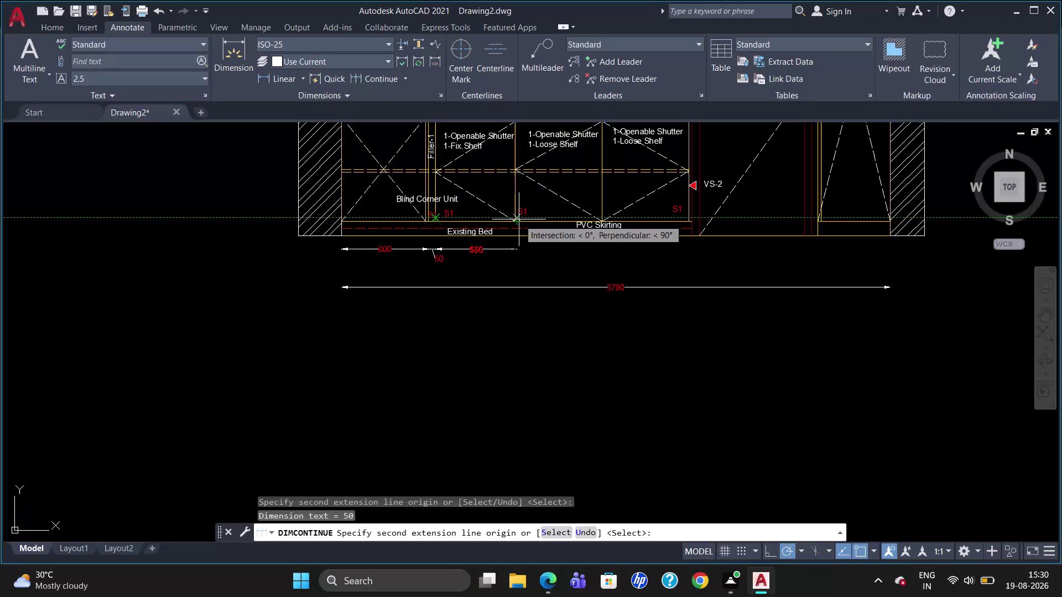
Continue the red dimension chain under the cabinets with 550 and 600 spans.
scroll(up, 3)
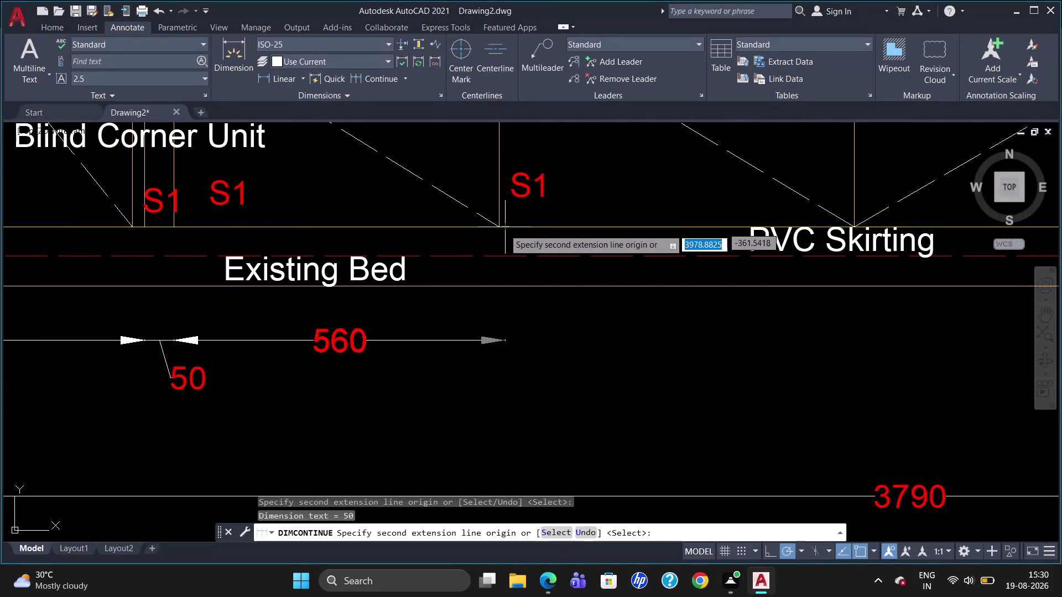
click(498, 230)
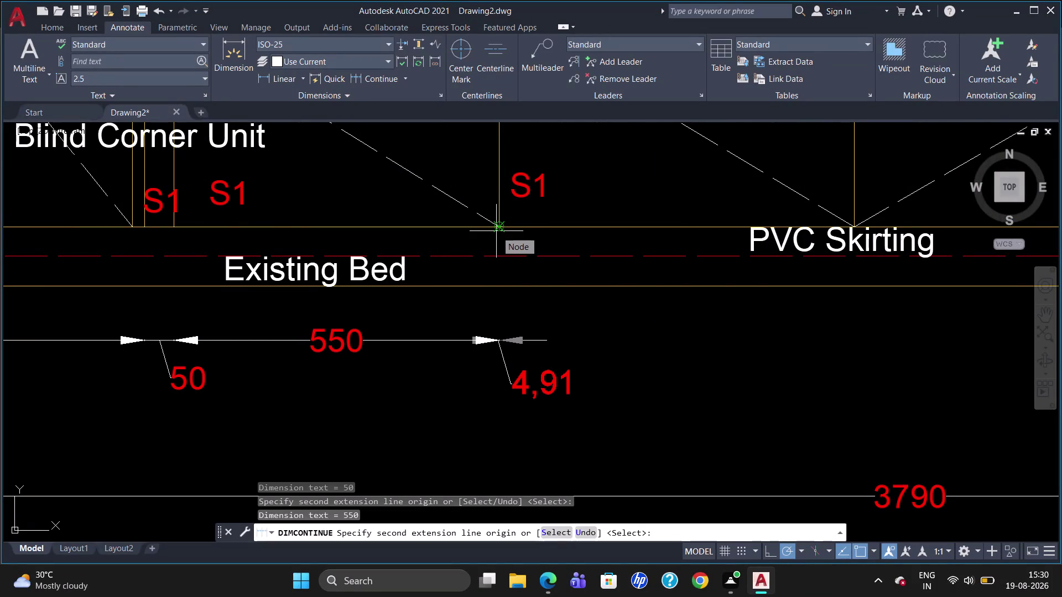
click(858, 227)
Add the 599,87 span at the cabinet's right edge, end the chain, and select that dimension.
scroll(down, 3)
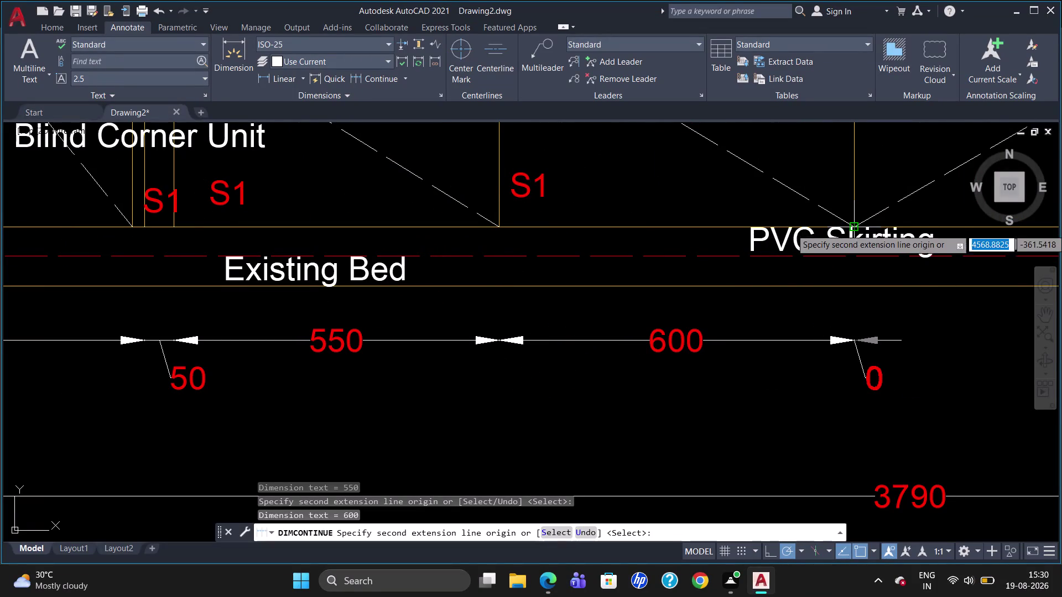
scroll(down, 3)
scroll(up, 3)
scroll(down, 3)
scroll(down, 3)
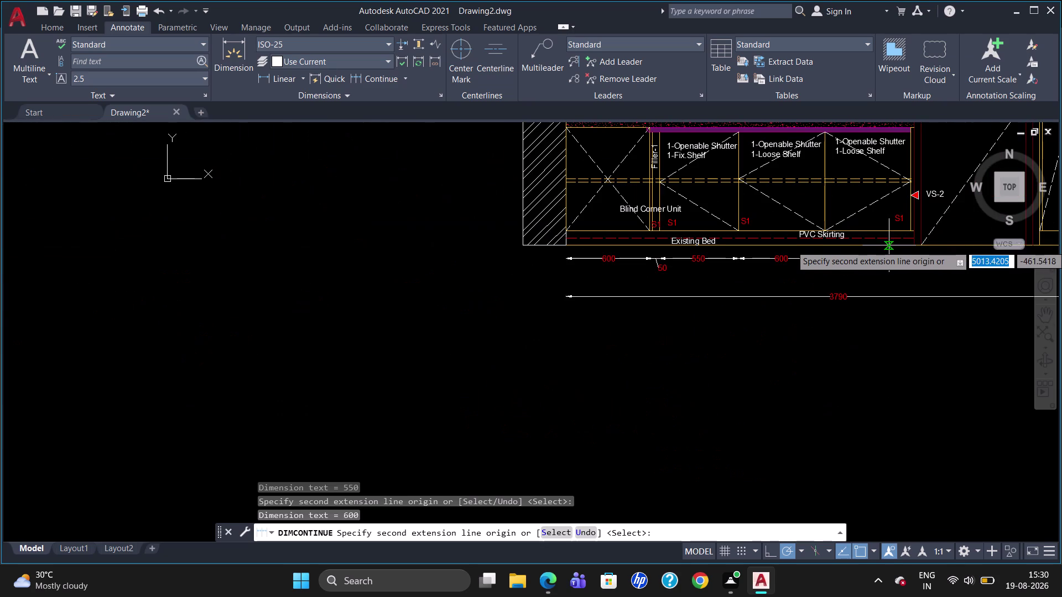
scroll(up, 3)
scroll(up, 3)
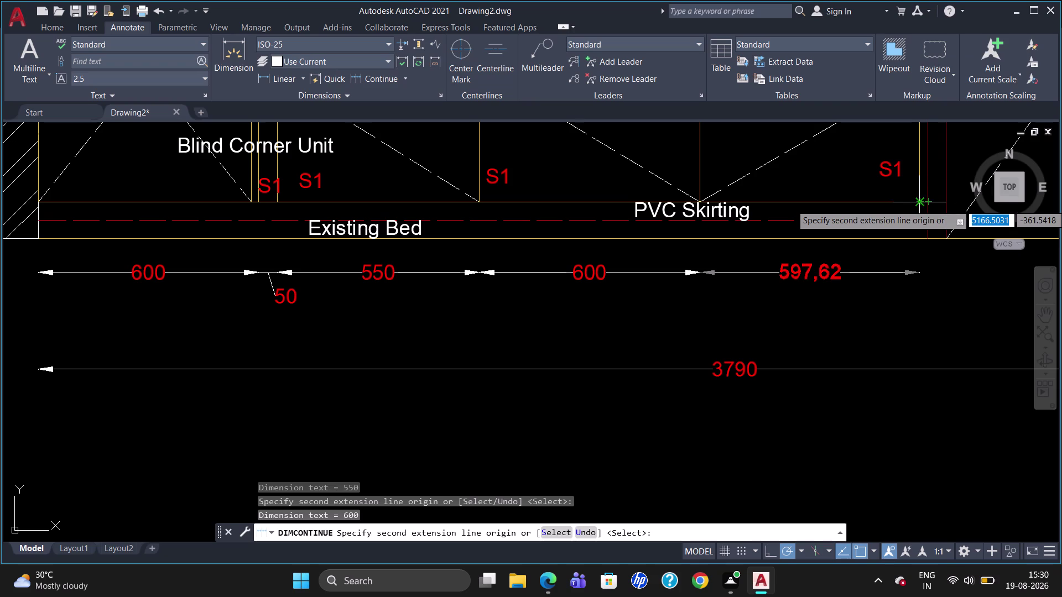
scroll(up, 3)
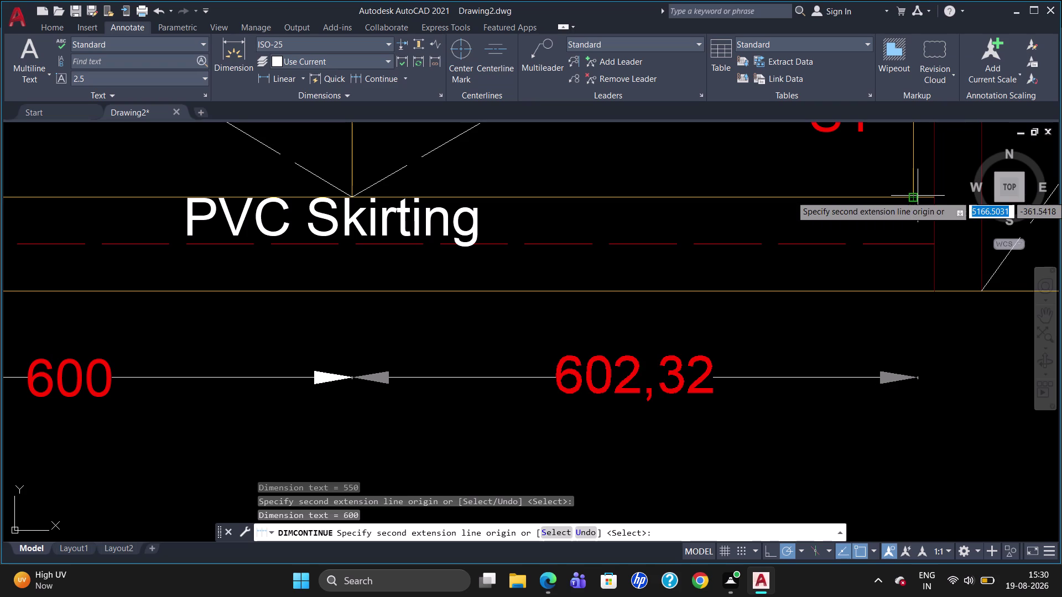
scroll(up, 3)
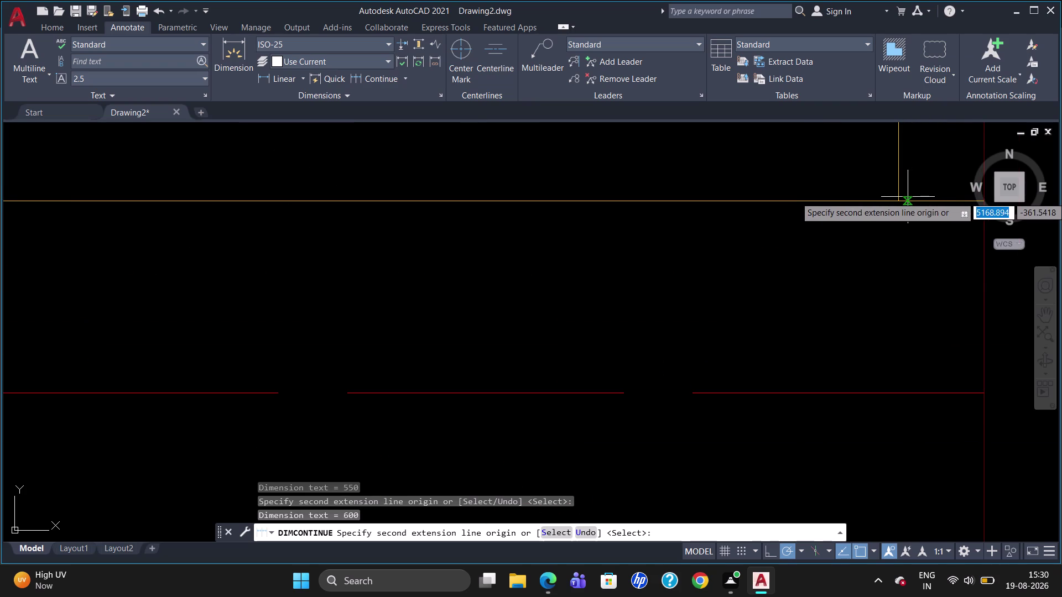
click(907, 196)
scroll(down, 3)
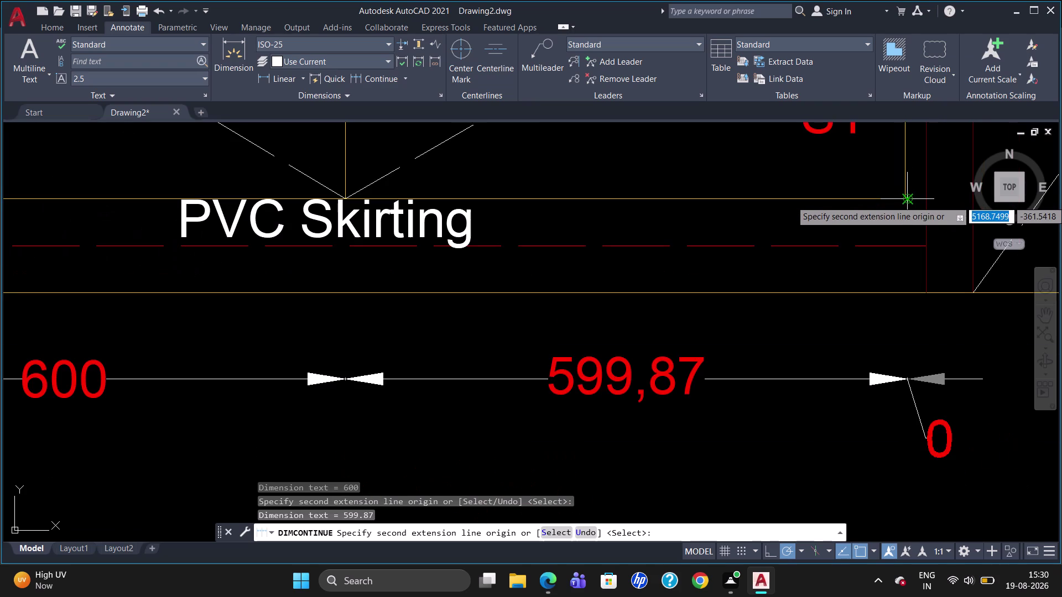
key(Escape)
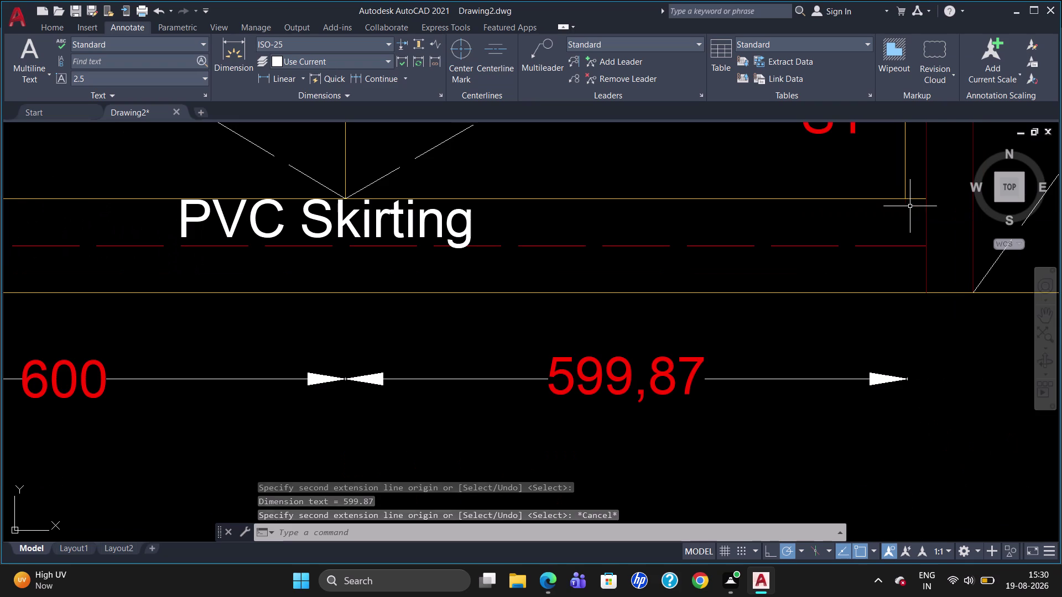
click(628, 380)
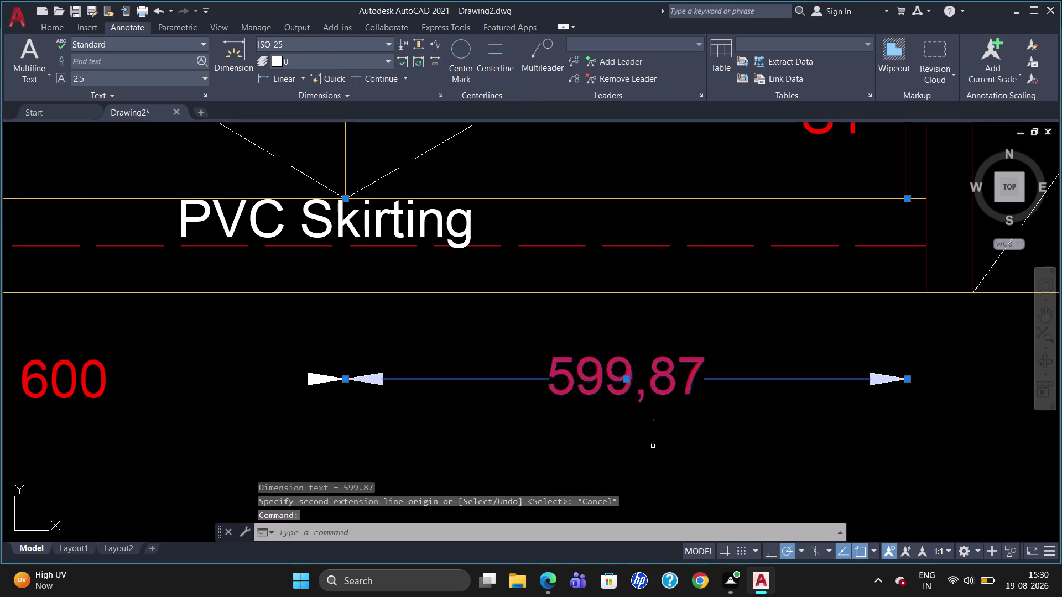
Delete the inaccurate 599,87 dimension and start continuing from an existing dimension.
key(Delete)
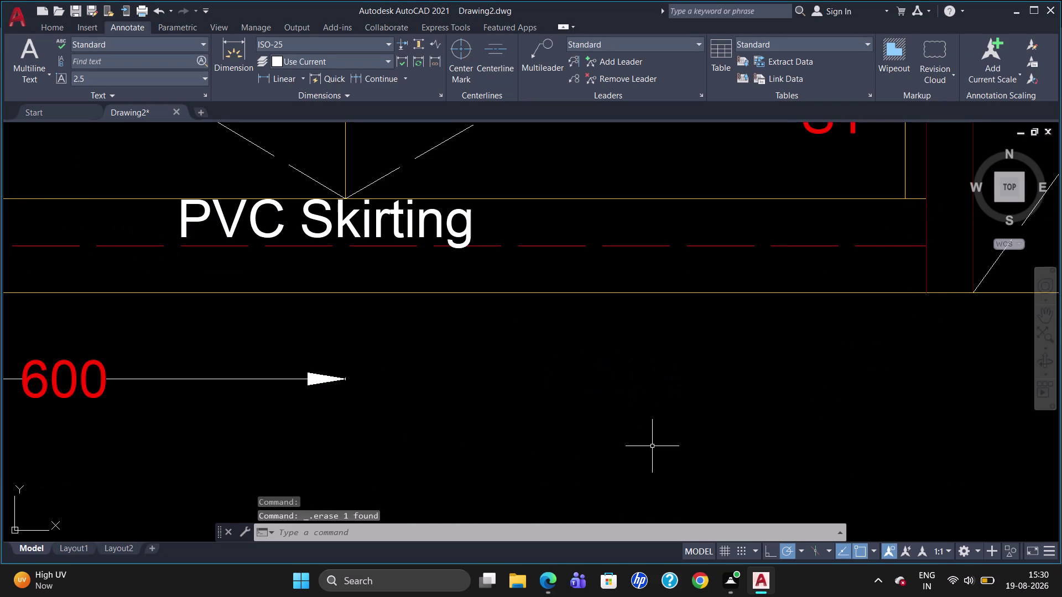
click(385, 82)
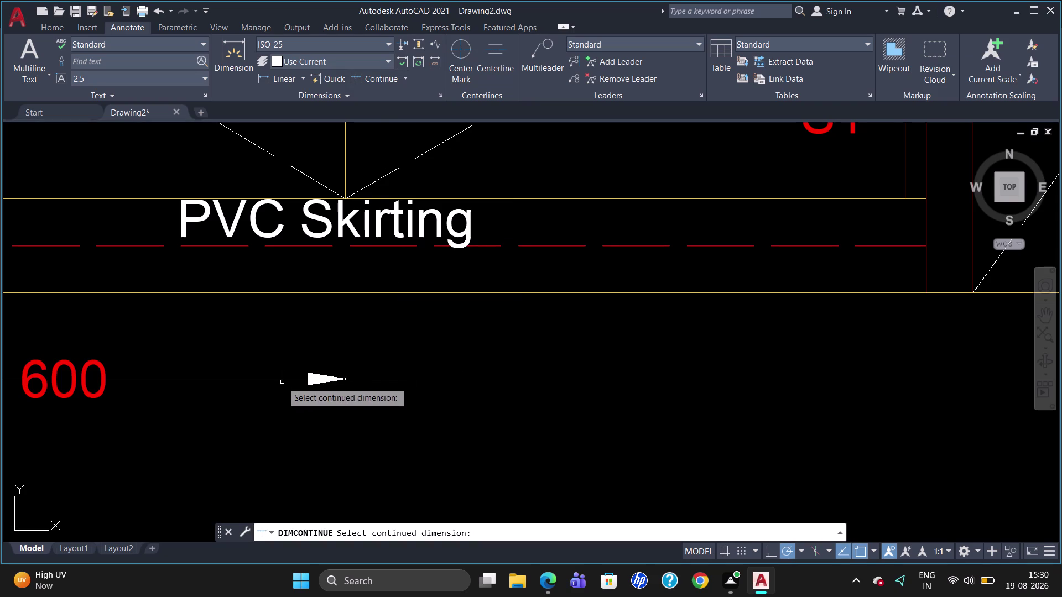
click(330, 372)
Retry picking the 600 dimension to continue from, then cancel the command.
click(329, 379)
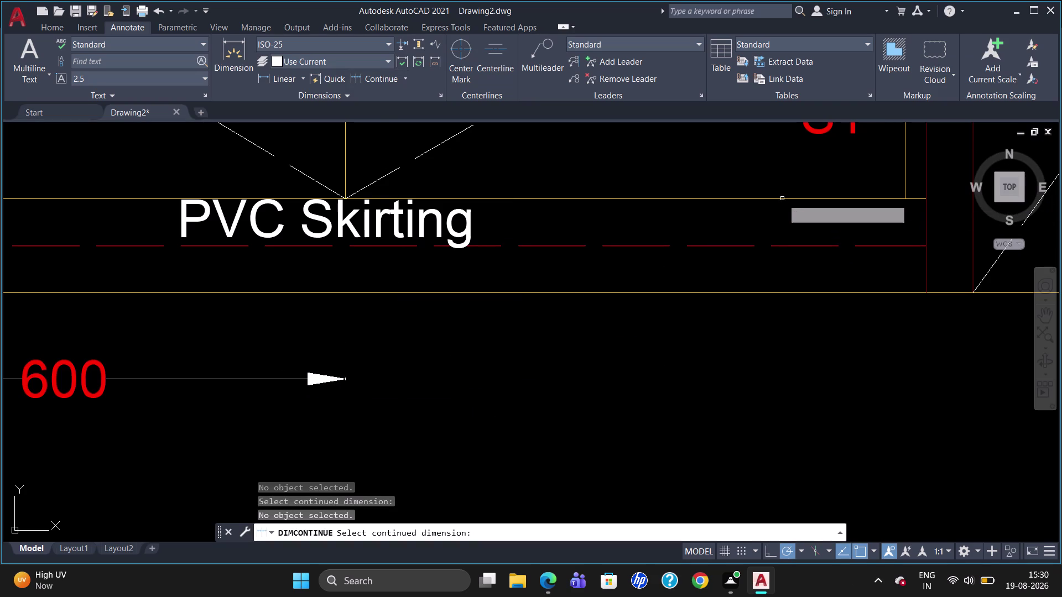
click(318, 377)
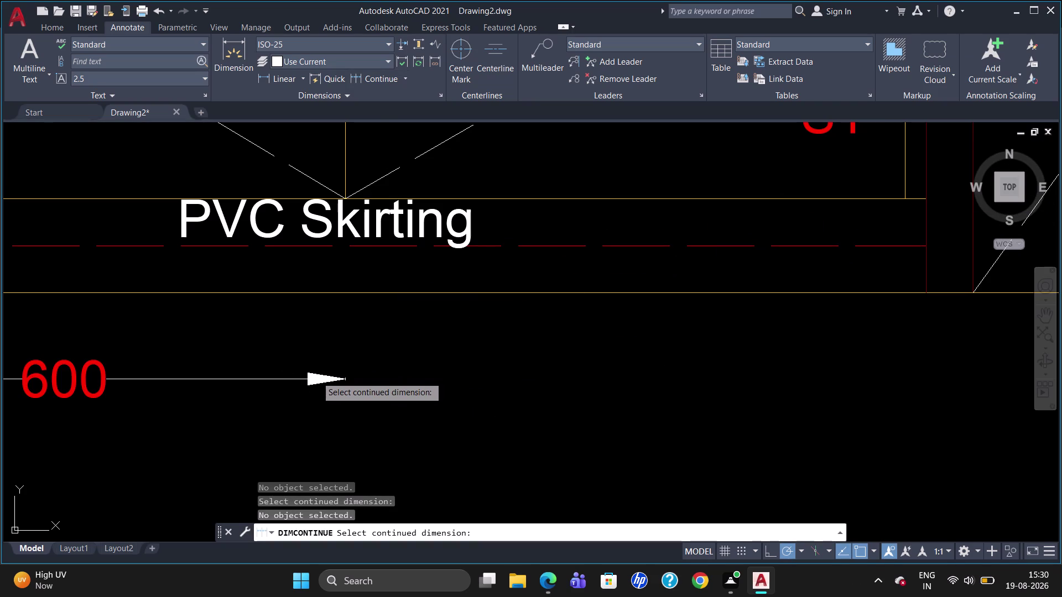
click(313, 381)
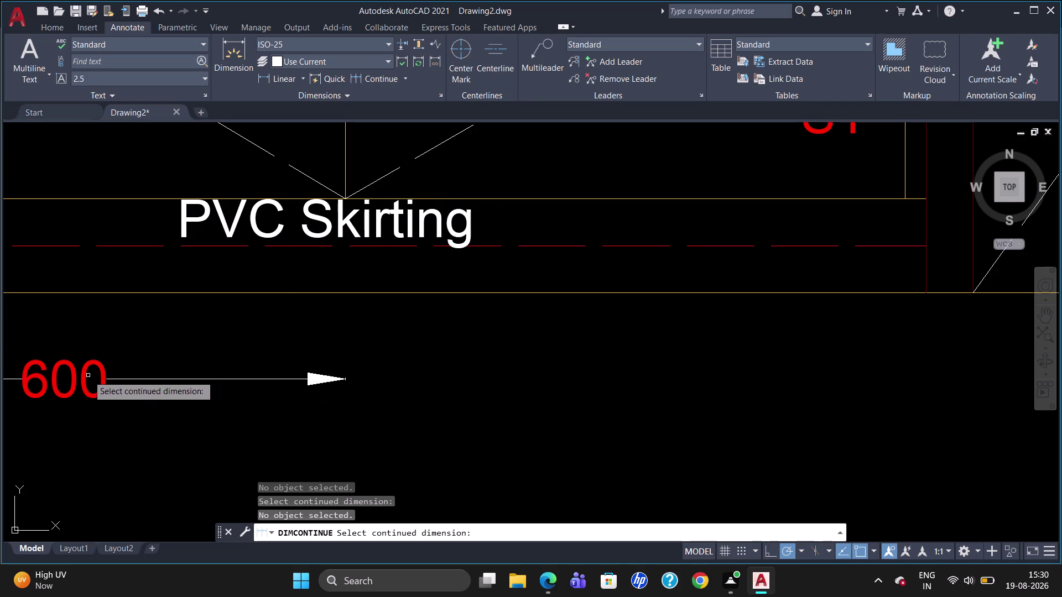
click(85, 378)
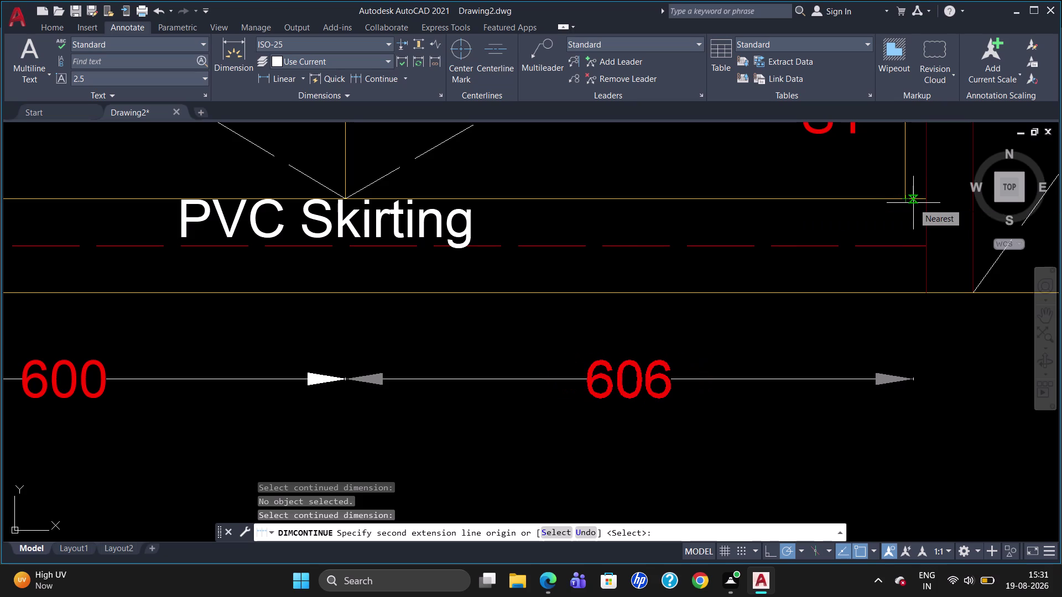
scroll(up, 3)
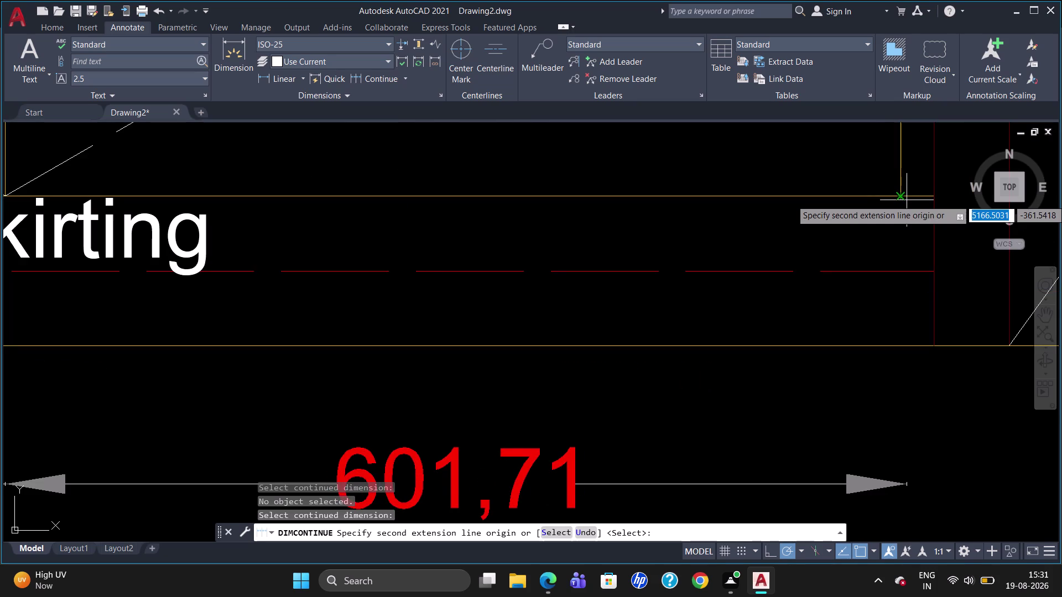
scroll(up, 3)
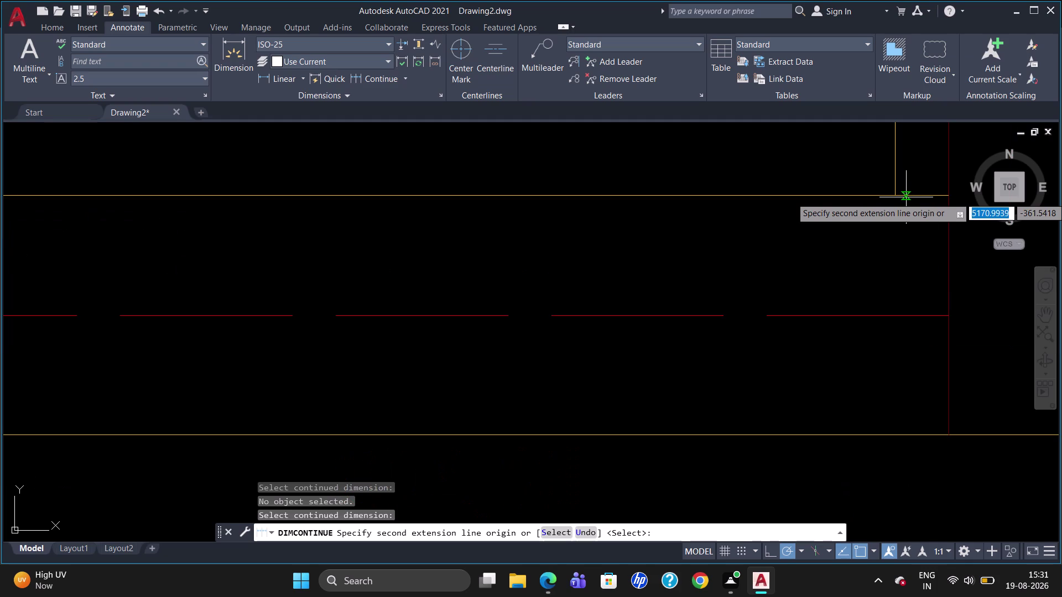
scroll(down, 3)
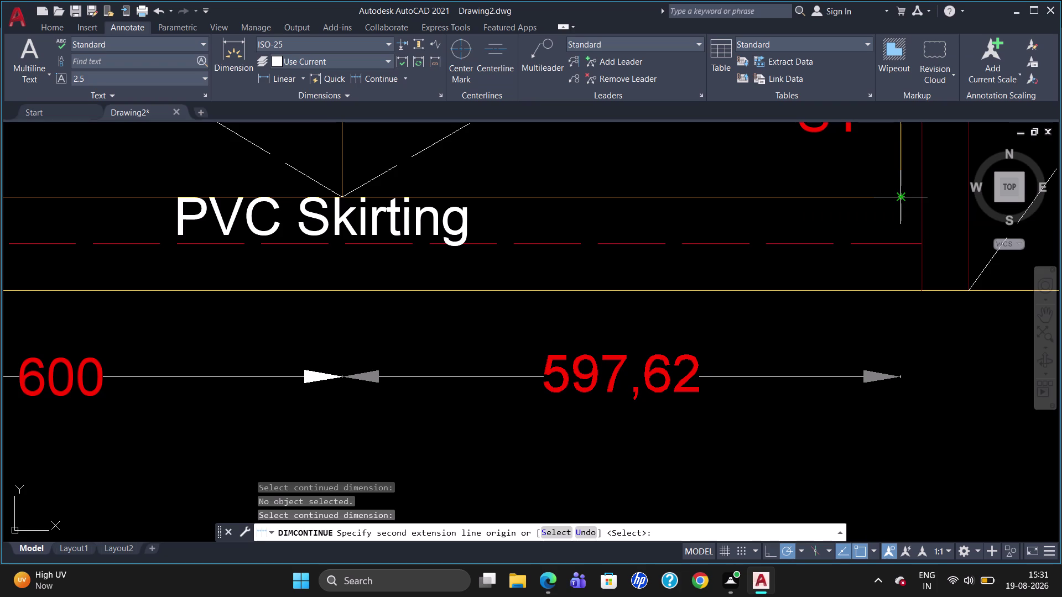
key(Escape)
Draw a short helper line, length 3, at the cabinet's right corner.
key(l)
key(Return)
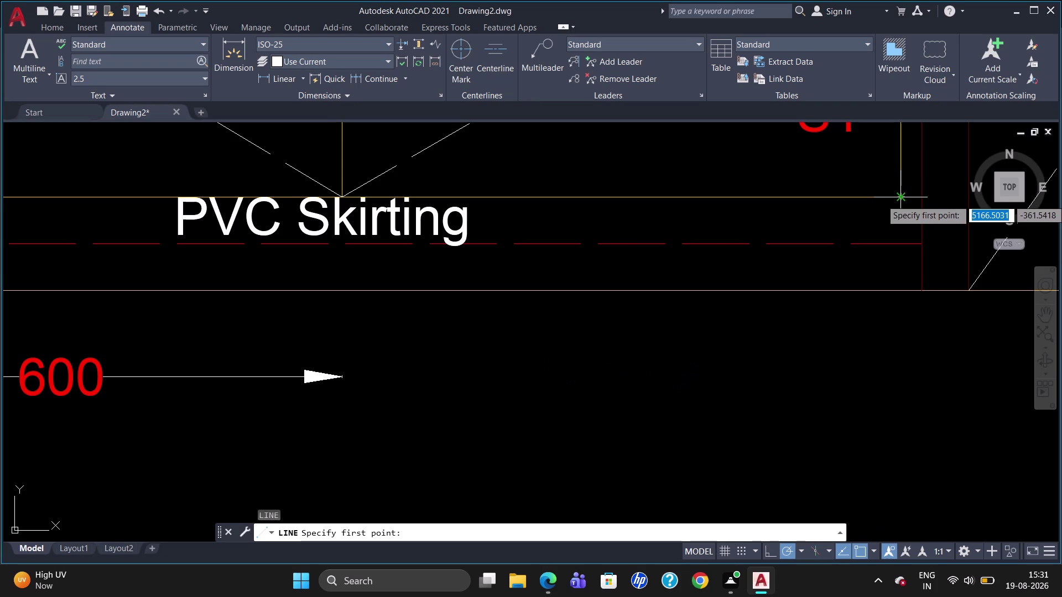
scroll(up, 3)
scroll(up, 3)
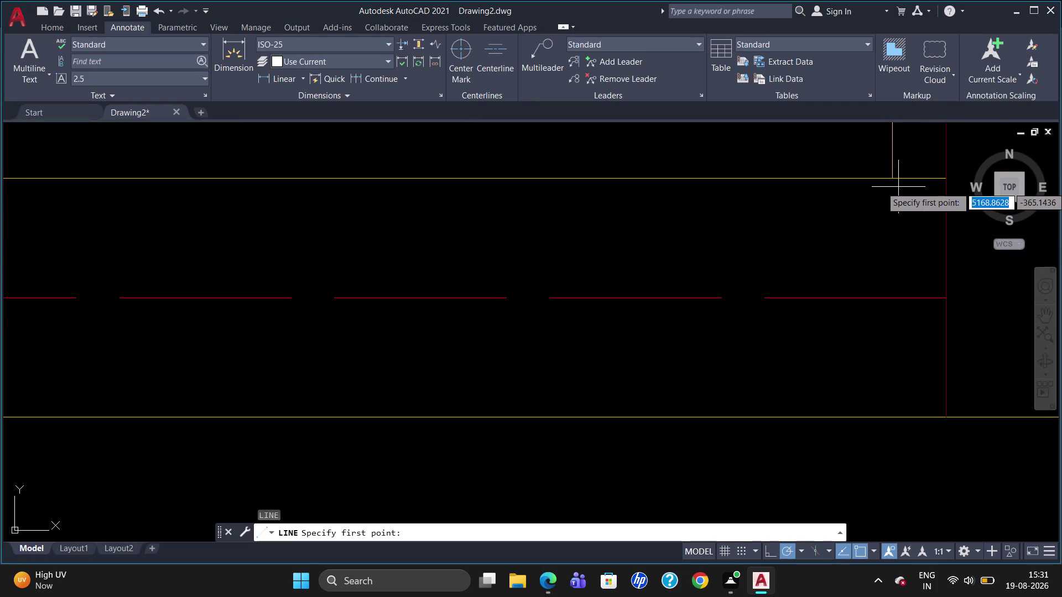
click(895, 182)
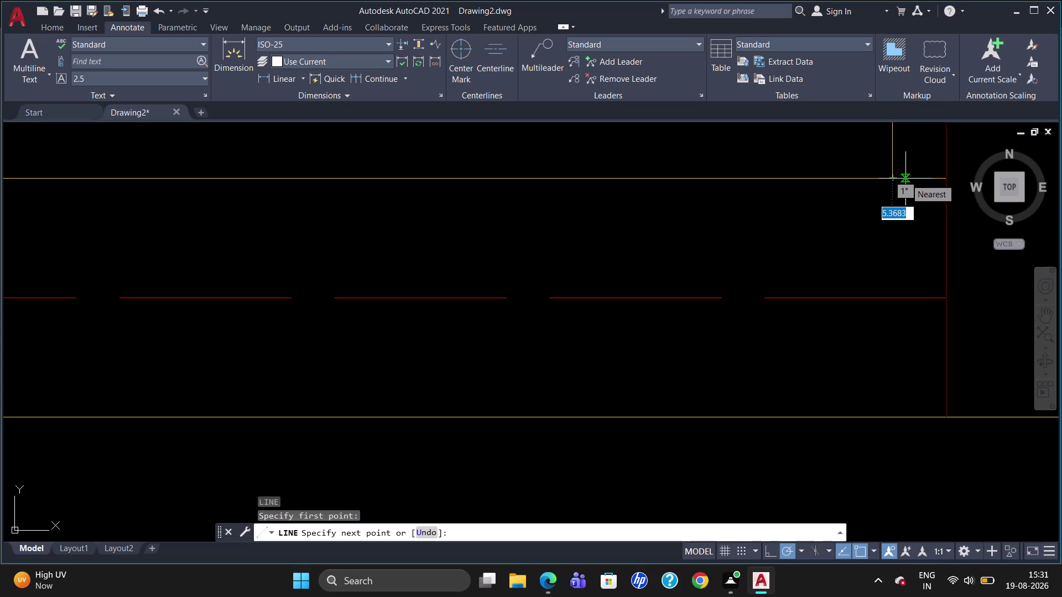
key(3)
key(Return)
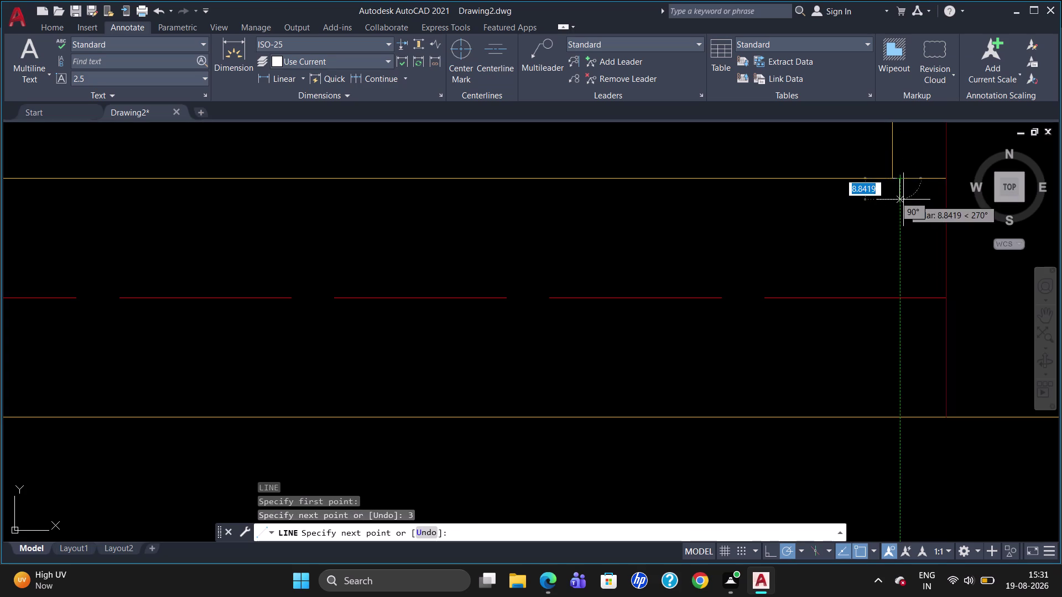
click(903, 200)
key(Escape)
scroll(down, 3)
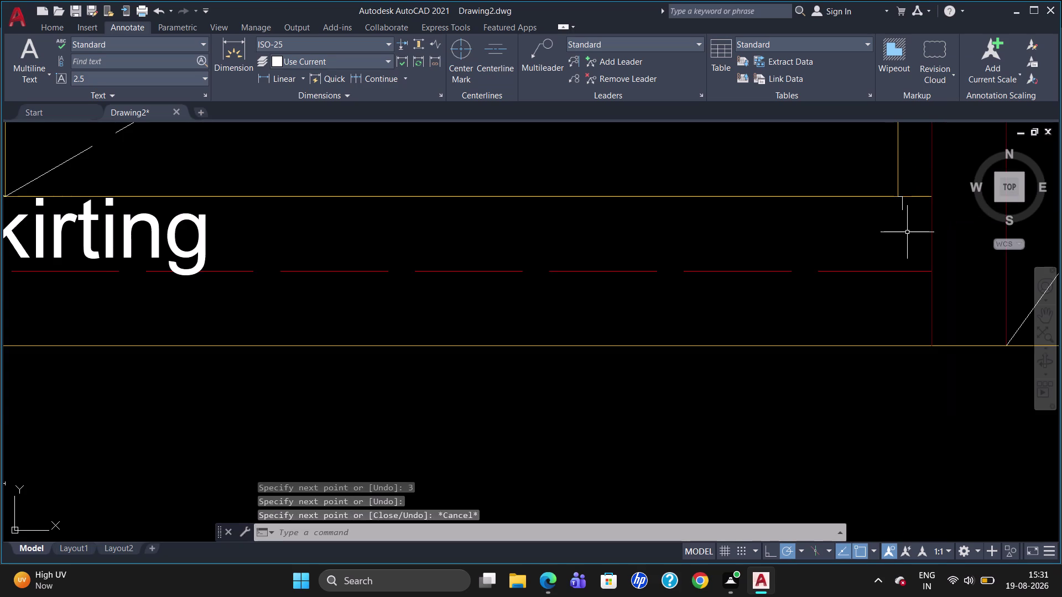
scroll(down, 3)
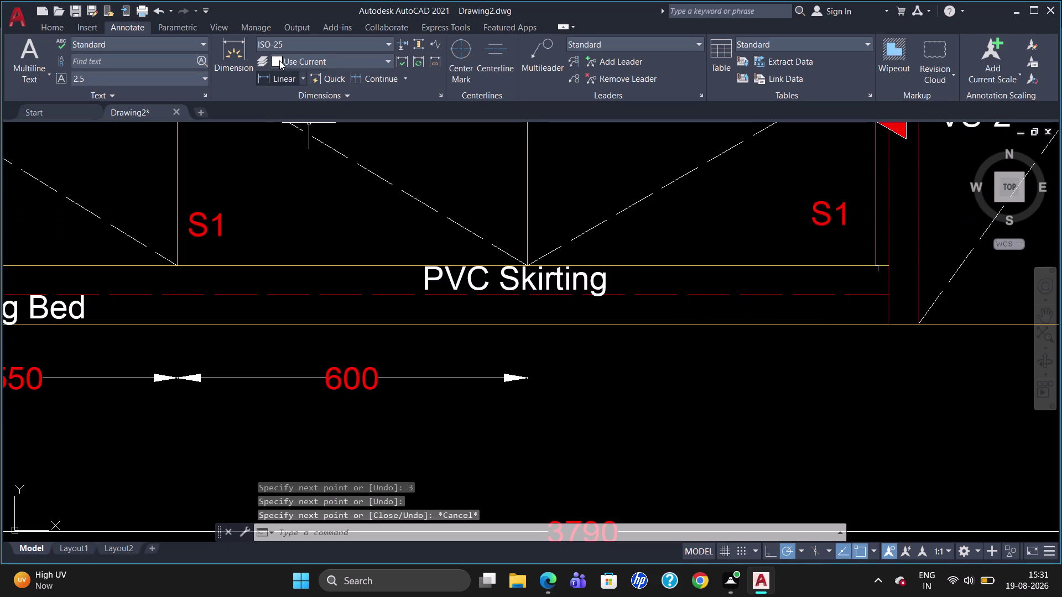
Continue the chain from the 600 dimension with a 600,19 span ending at the helper line.
click(356, 76)
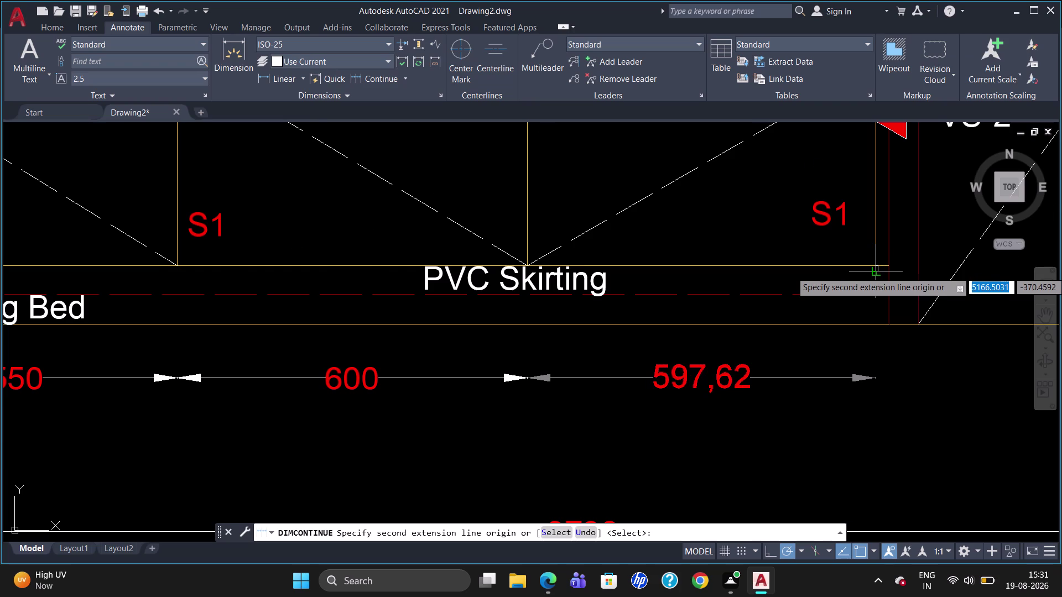
scroll(up, 3)
scroll(up, 3)
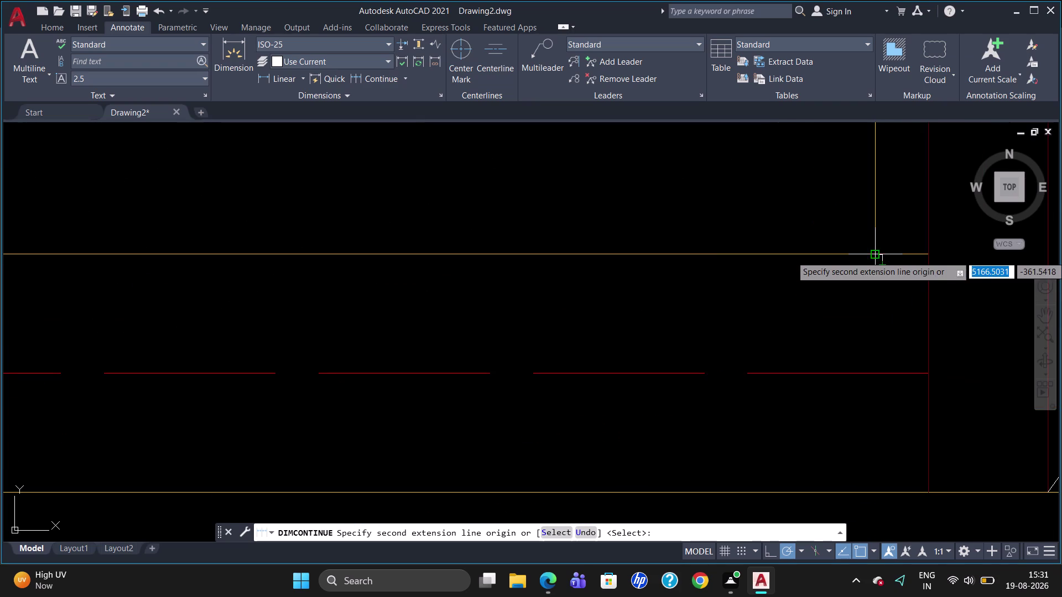
scroll(up, 3)
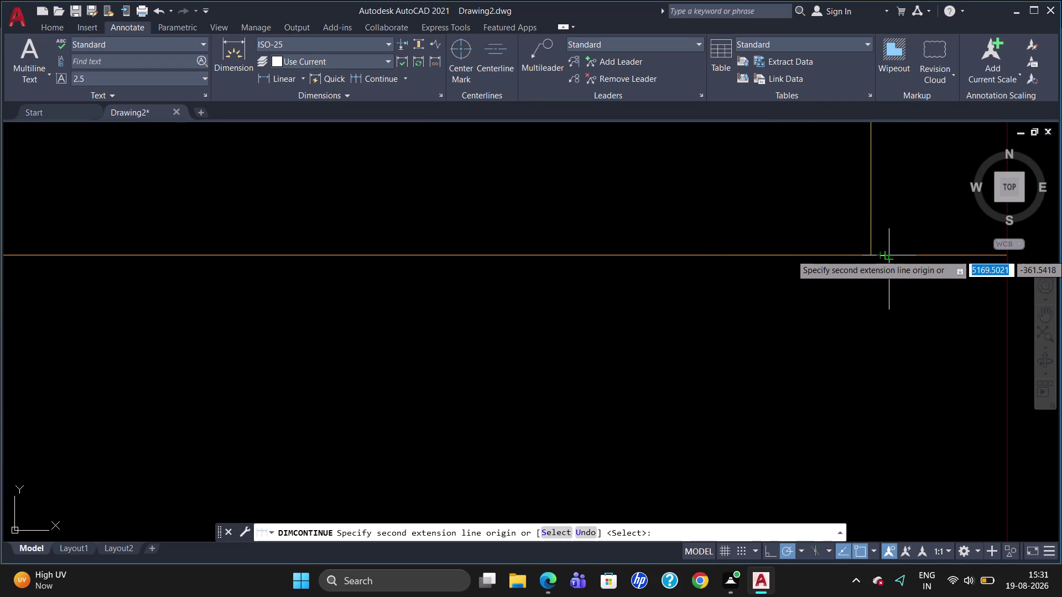
scroll(up, 3)
click(884, 255)
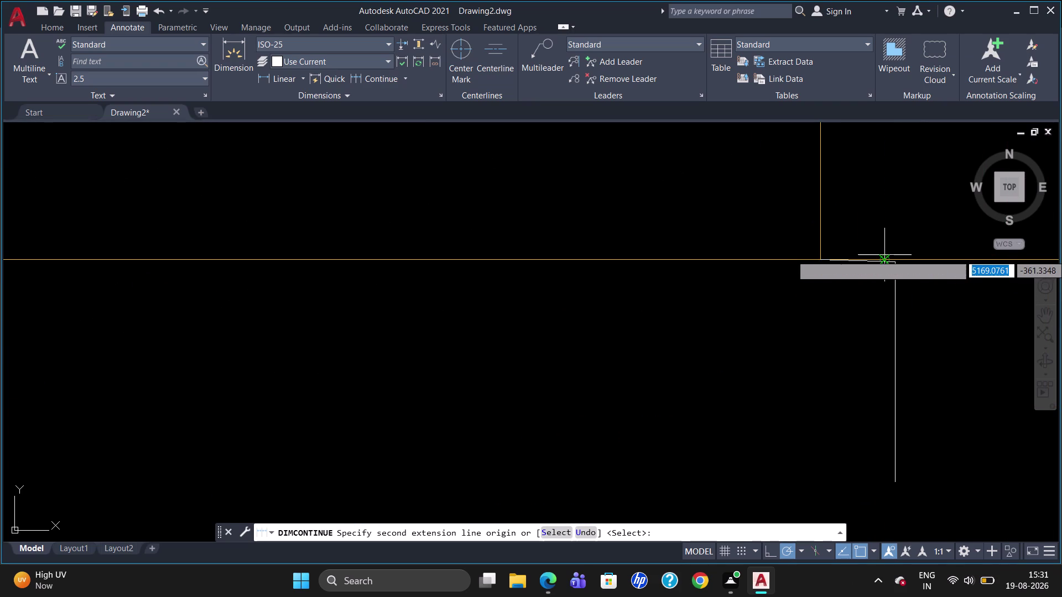
key(Escape)
scroll(down, 3)
scroll(down, 3)
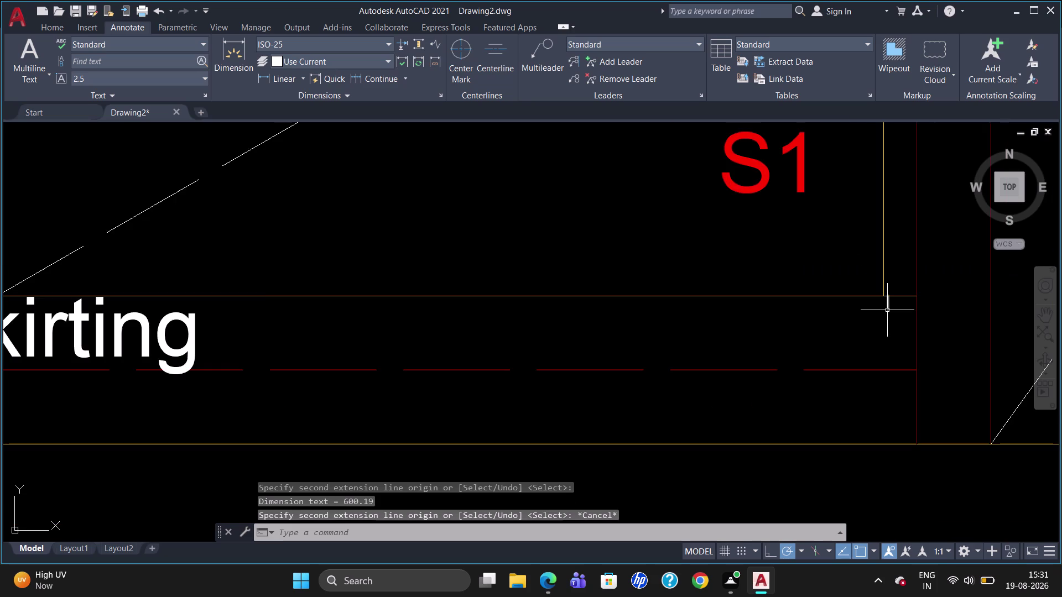
scroll(down, 3)
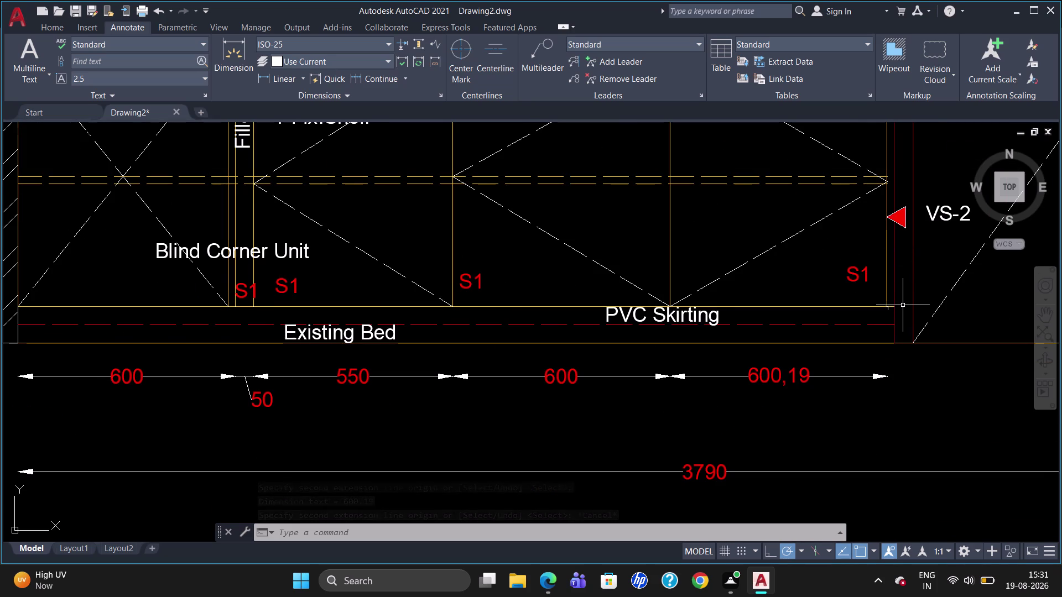
Erase the incorrect 600,19 dimension.
scroll(up, 3)
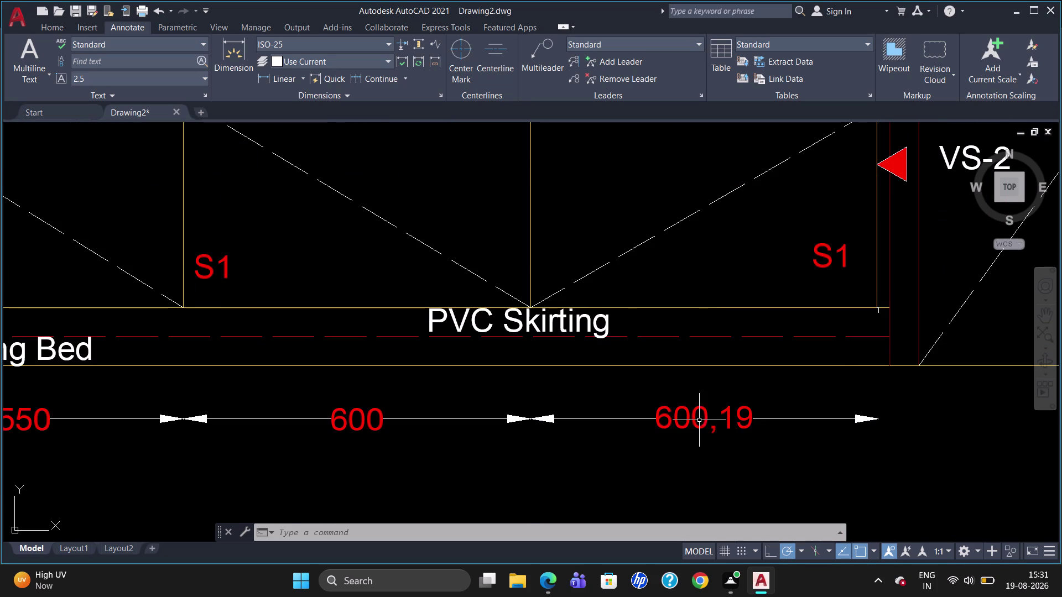
click(699, 420)
click(686, 423)
key(Delete)
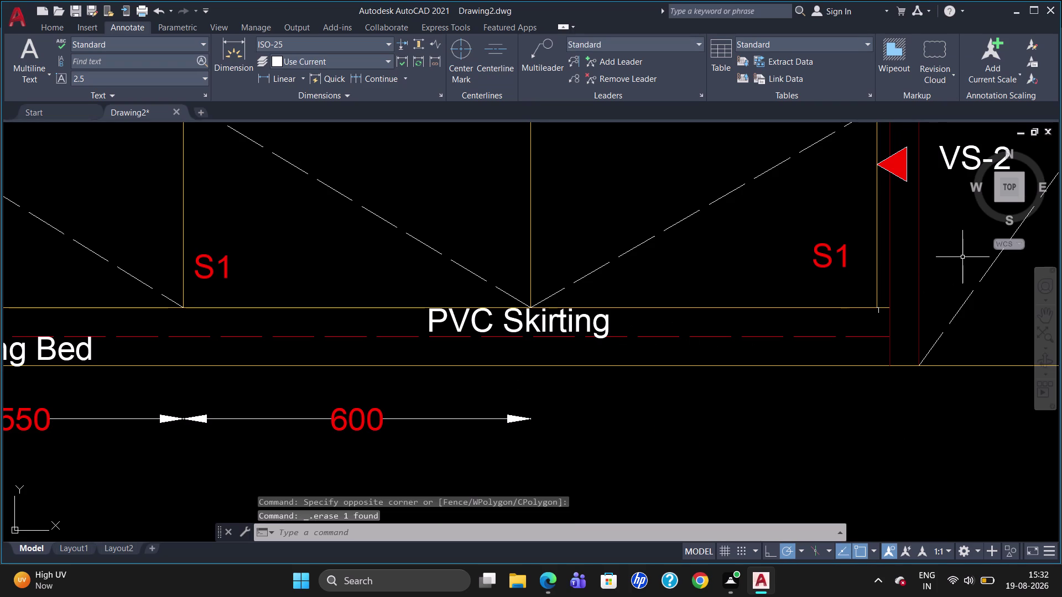
Erase the stray short line and the edge line at the skirting's end.
click(882, 310)
click(879, 311)
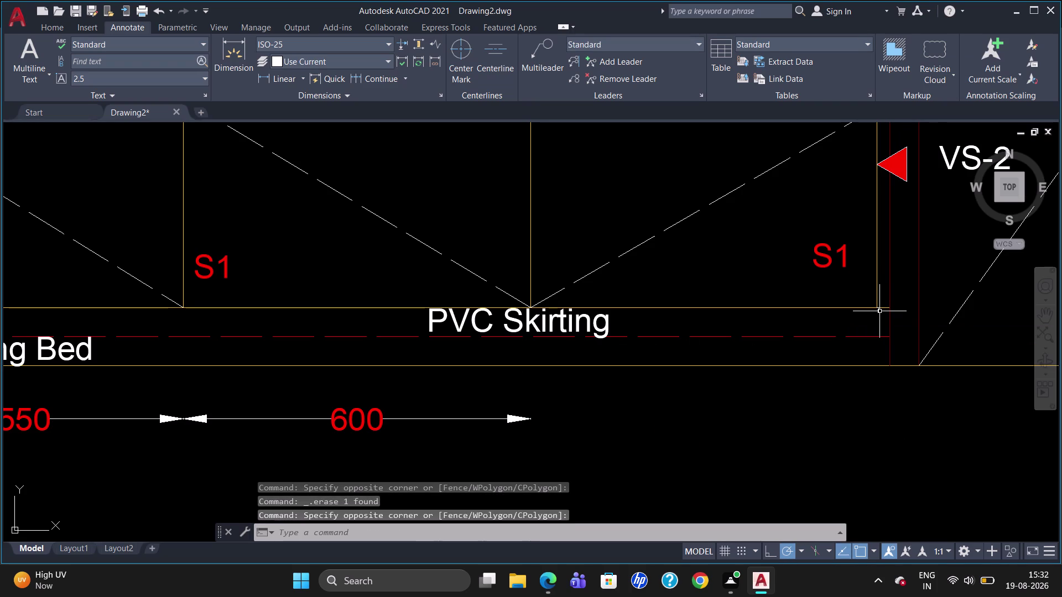
click(878, 311)
key(Delete)
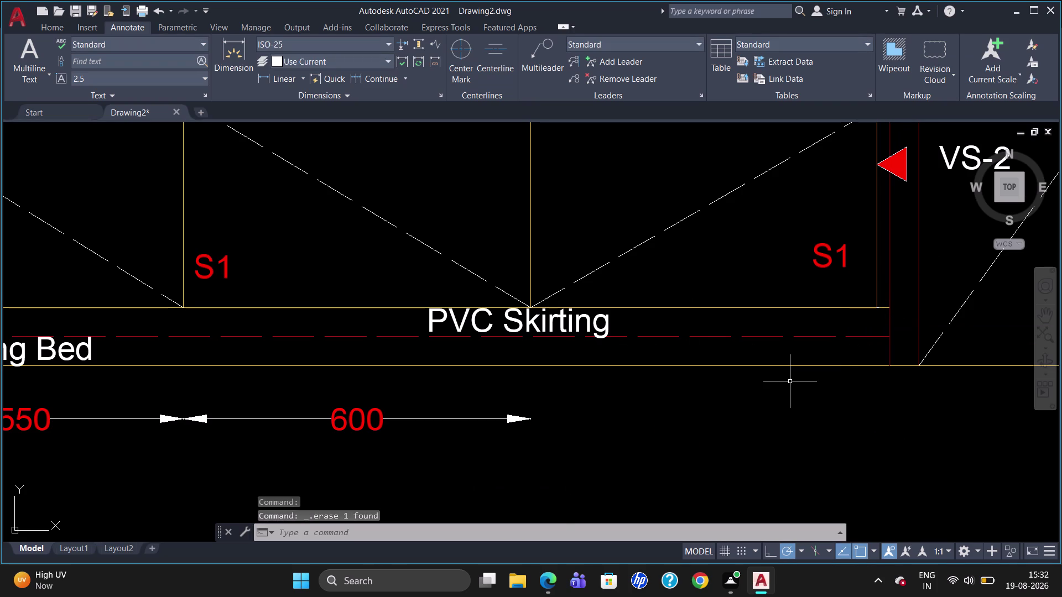
scroll(up, 3)
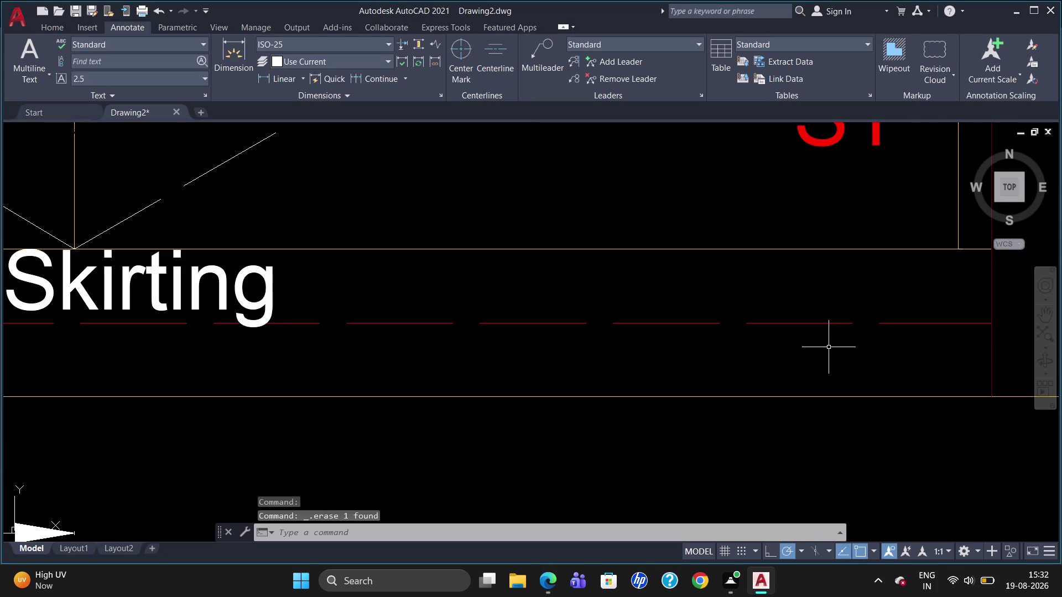
click(956, 249)
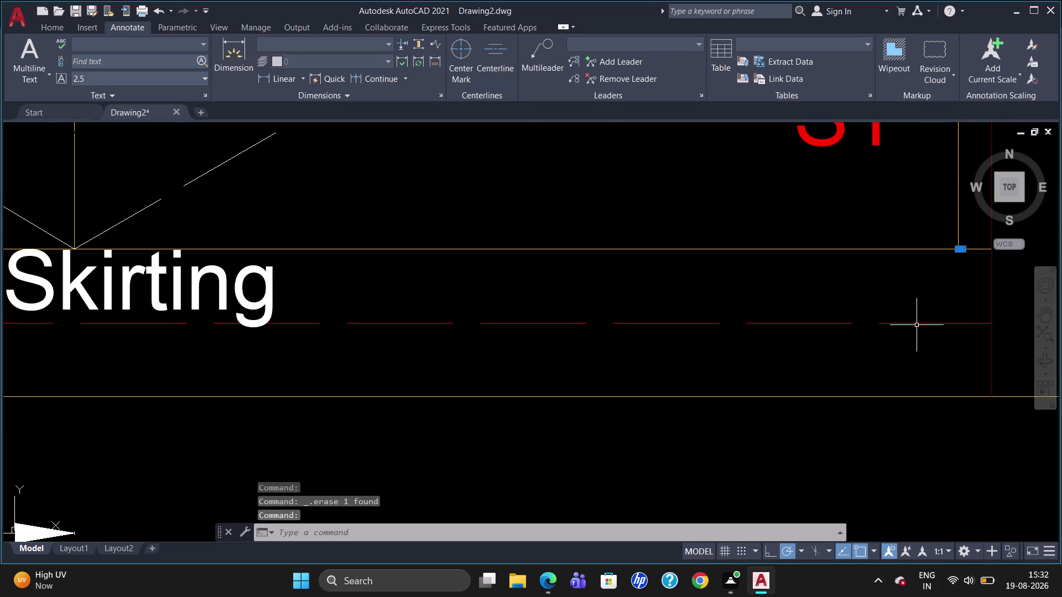
key(Delete)
scroll(down, 3)
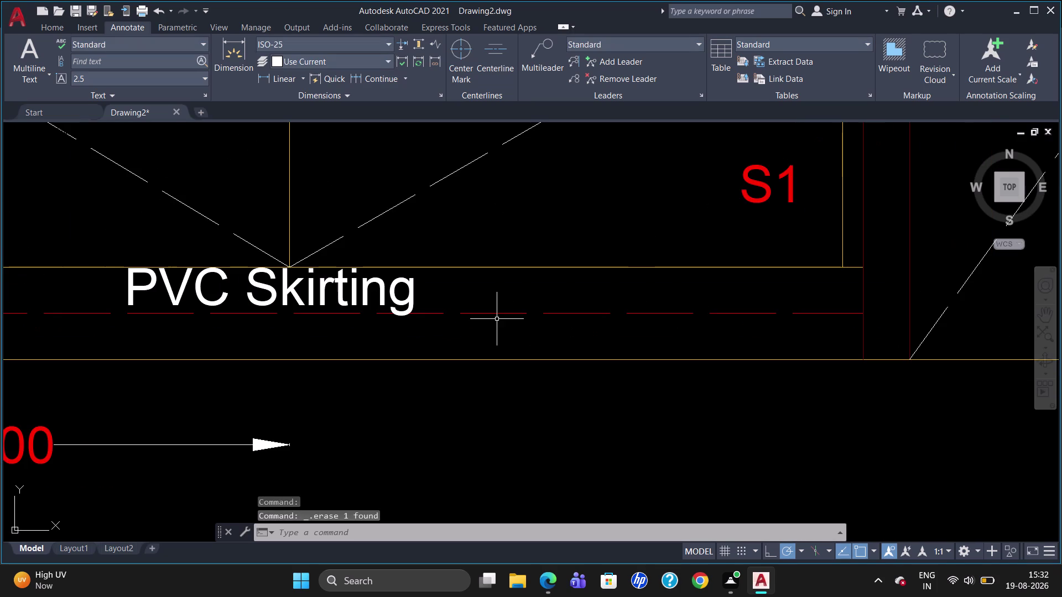
Draw a vertical line tracked 600 from the skirting corner down to the base line.
key(l)
key(Return)
text(TK)
key(Return)
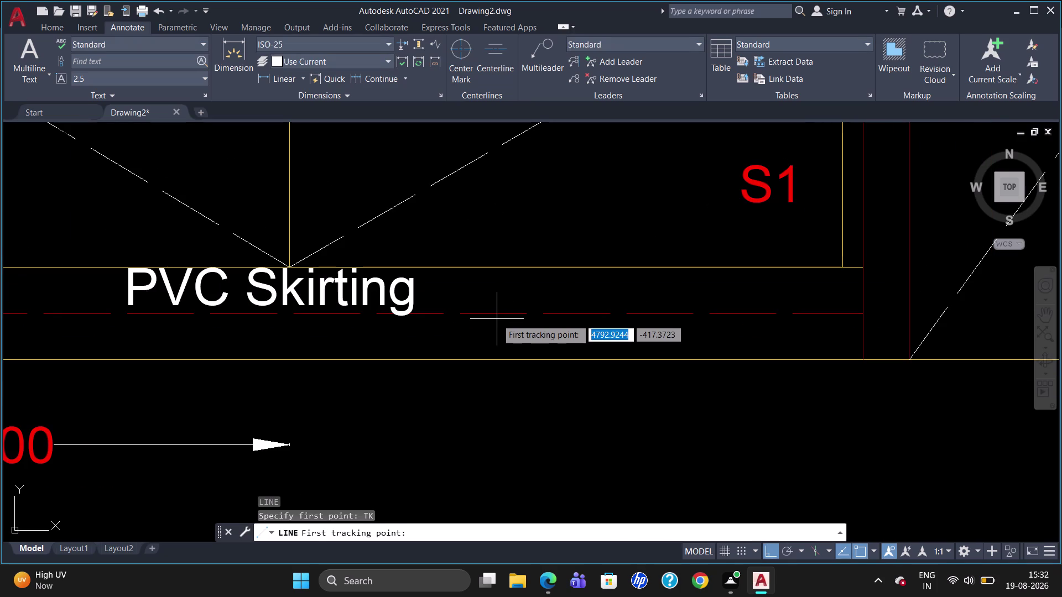
click(292, 265)
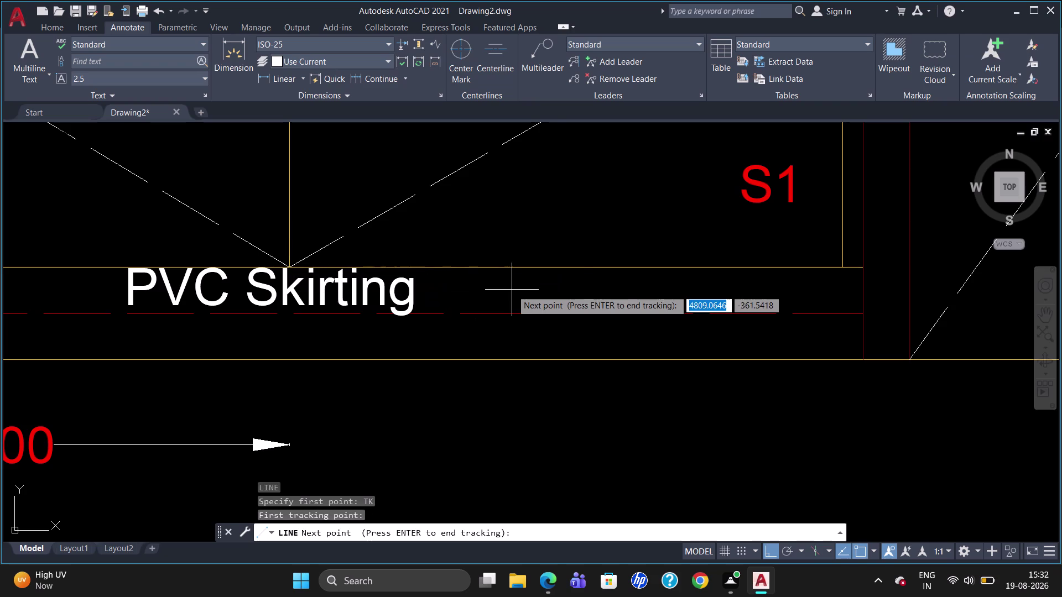
text(600)
key(Return)
key(Return)
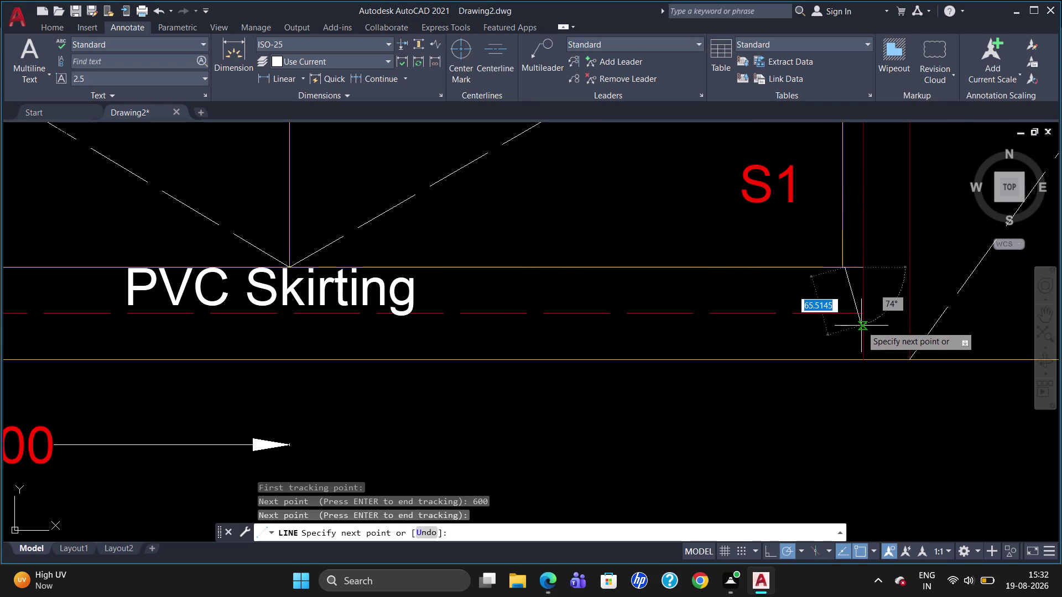
click(845, 332)
Finish the reference line, continue a 600 dimension, then delete a selected object.
key(Escape)
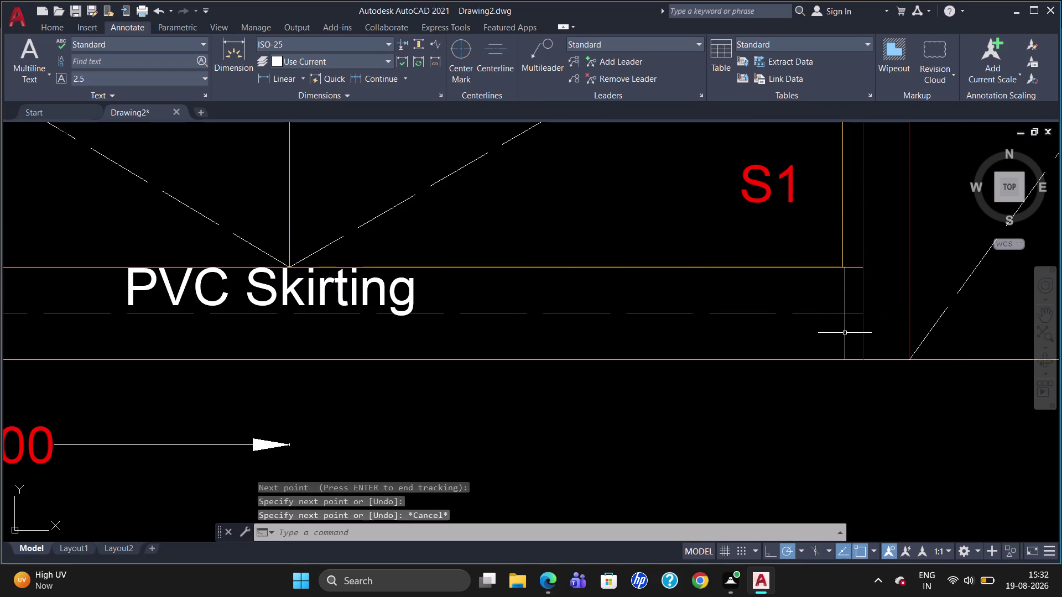
scroll(down, 3)
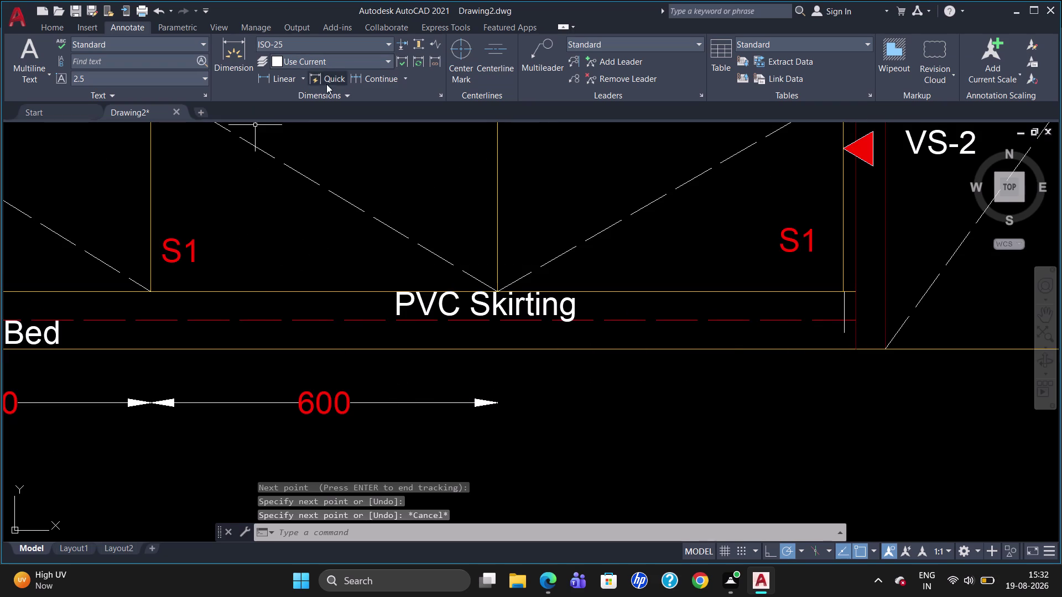
click(365, 78)
click(325, 395)
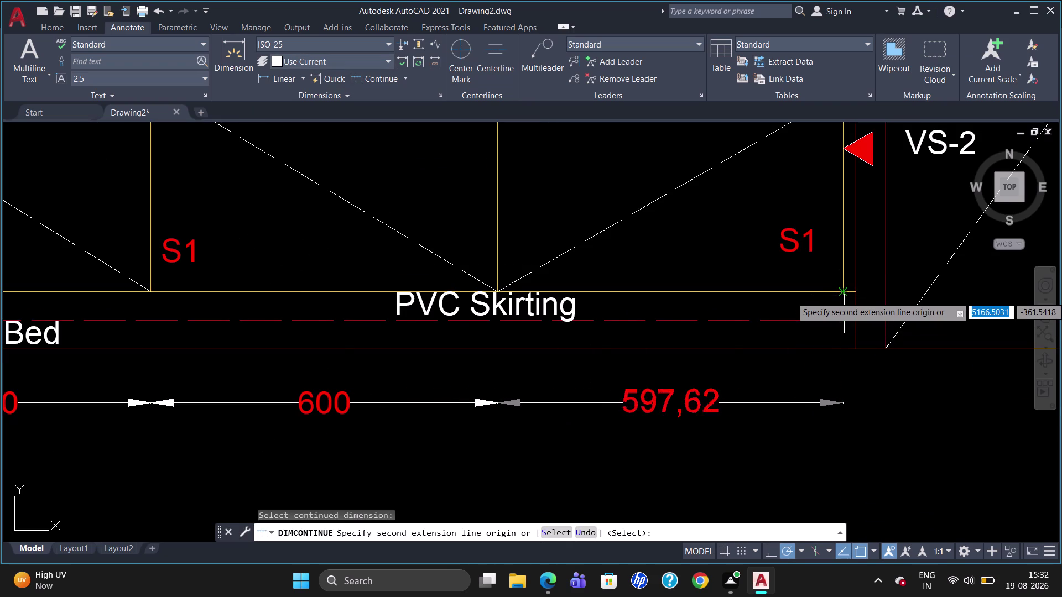
scroll(up, 3)
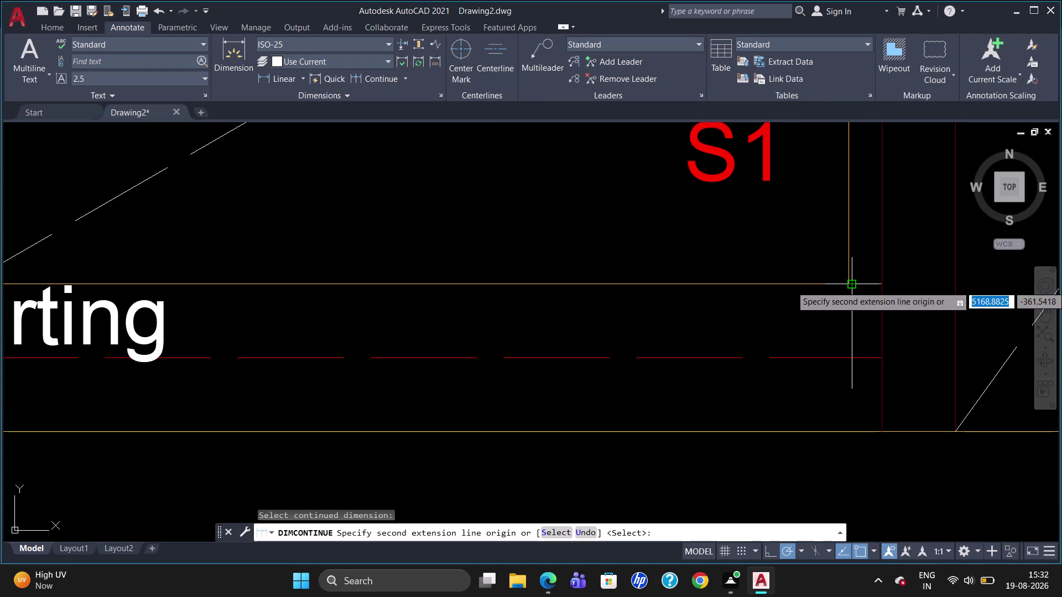
click(852, 286)
key(Escape)
scroll(down, 3)
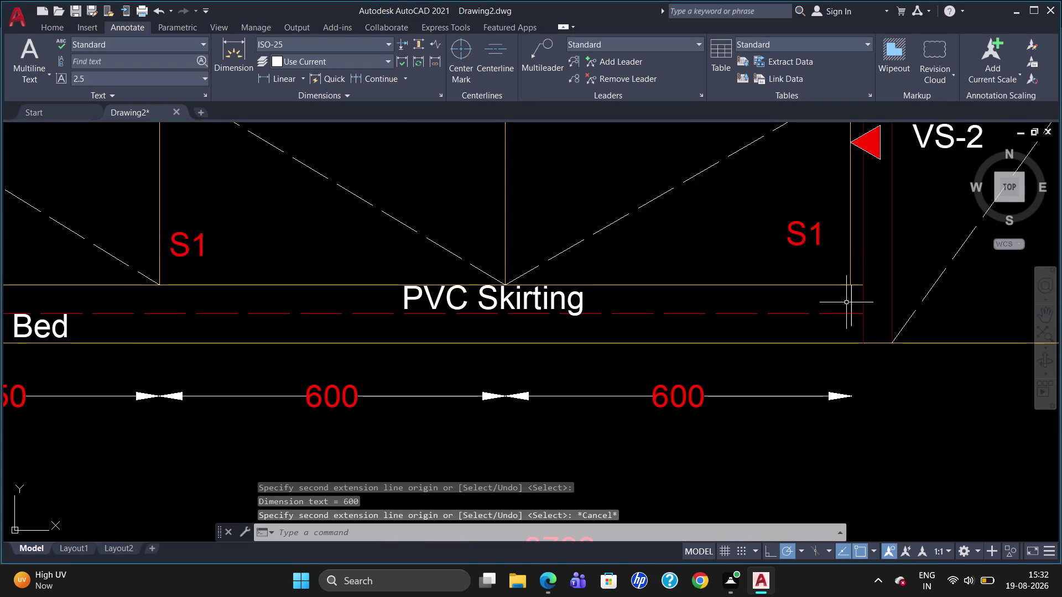
click(851, 300)
key(Delete)
scroll(down, 3)
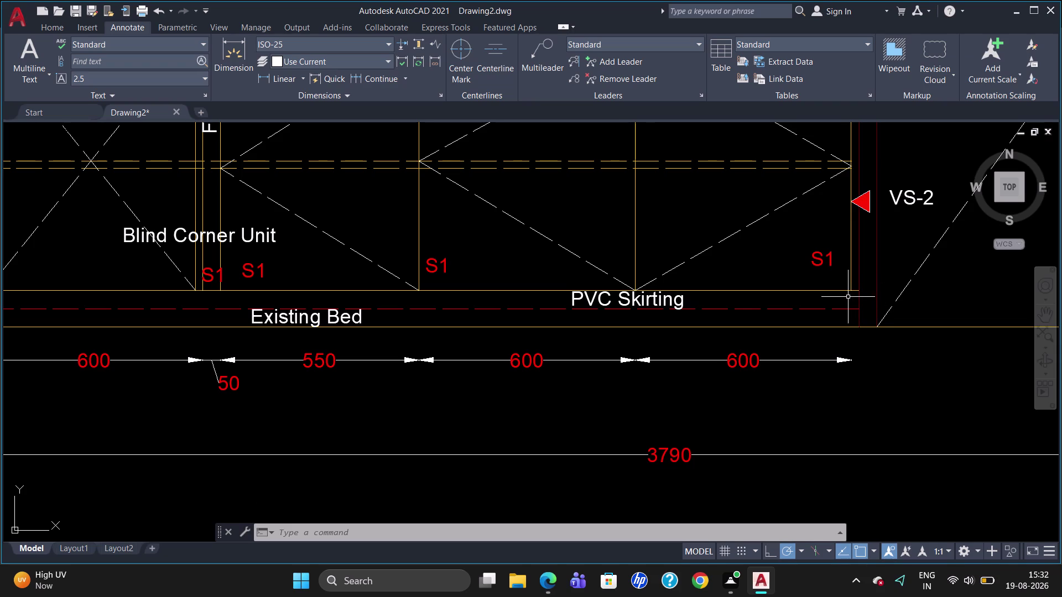
Continue the chain from the last dimension with a 20 span.
click(381, 75)
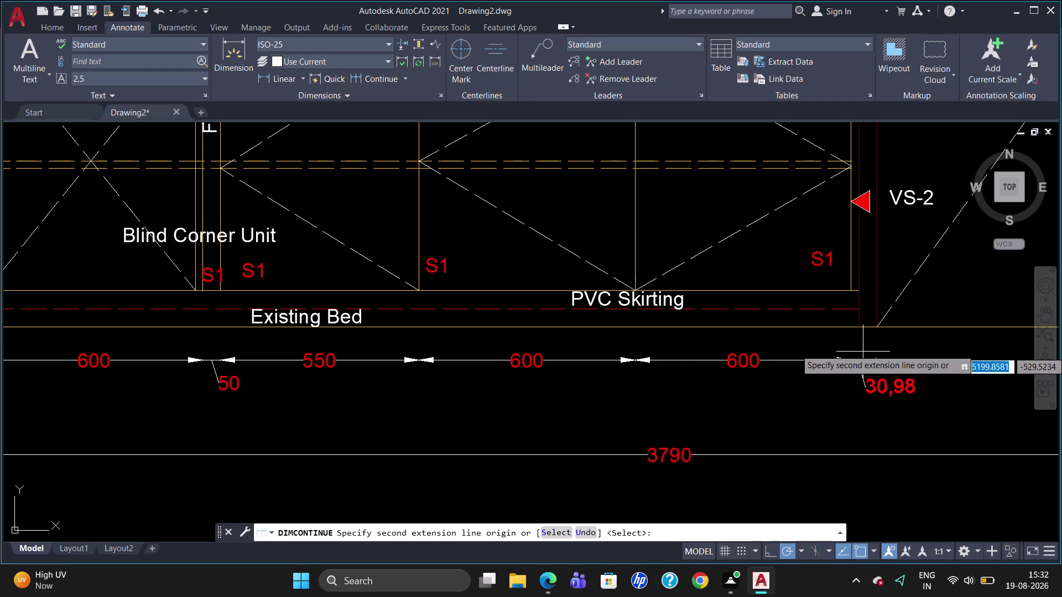
click(861, 289)
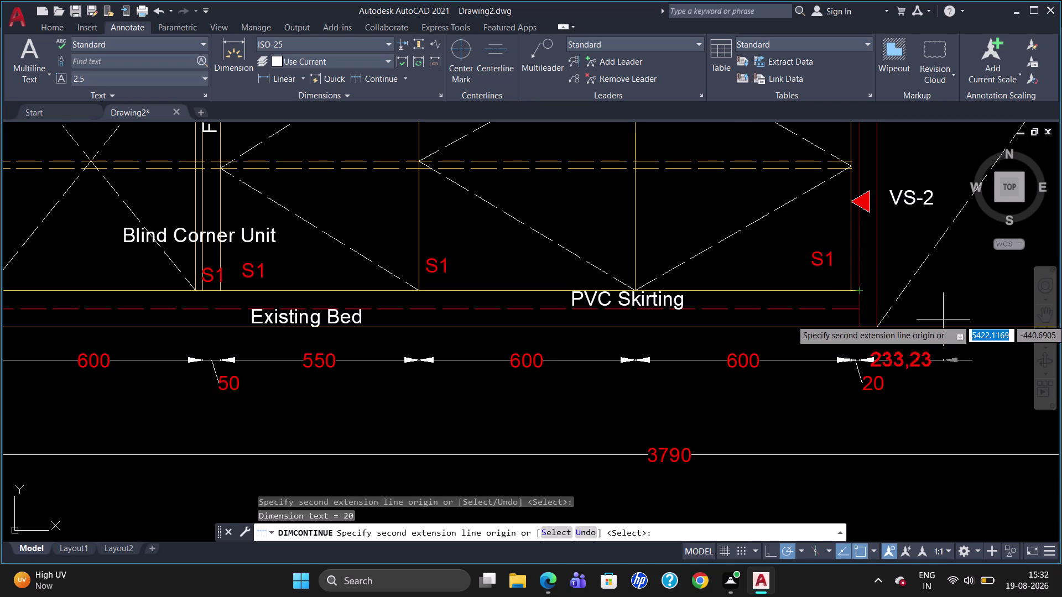
scroll(down, 3)
scroll(up, 3)
scroll(down, 3)
scroll(up, 3)
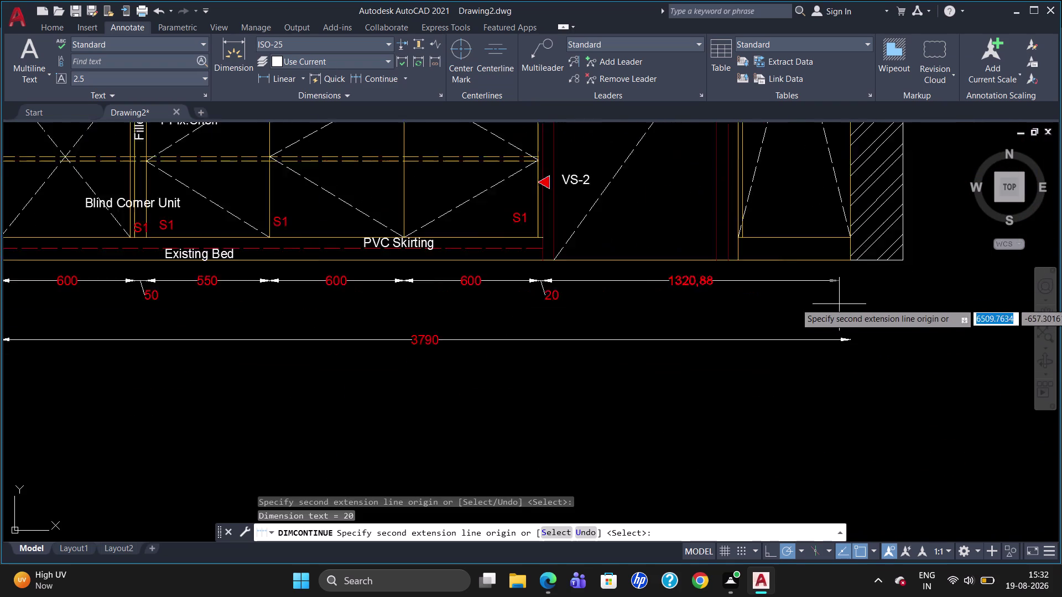
scroll(up, 3)
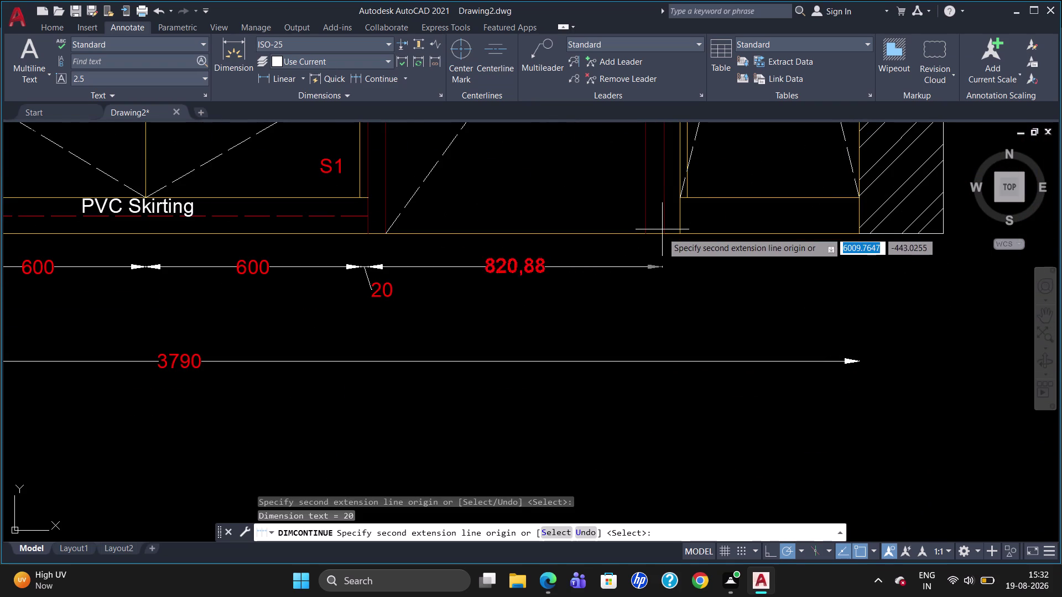
Add 825, 45 and 500 spans to reach the right wall.
click(662, 231)
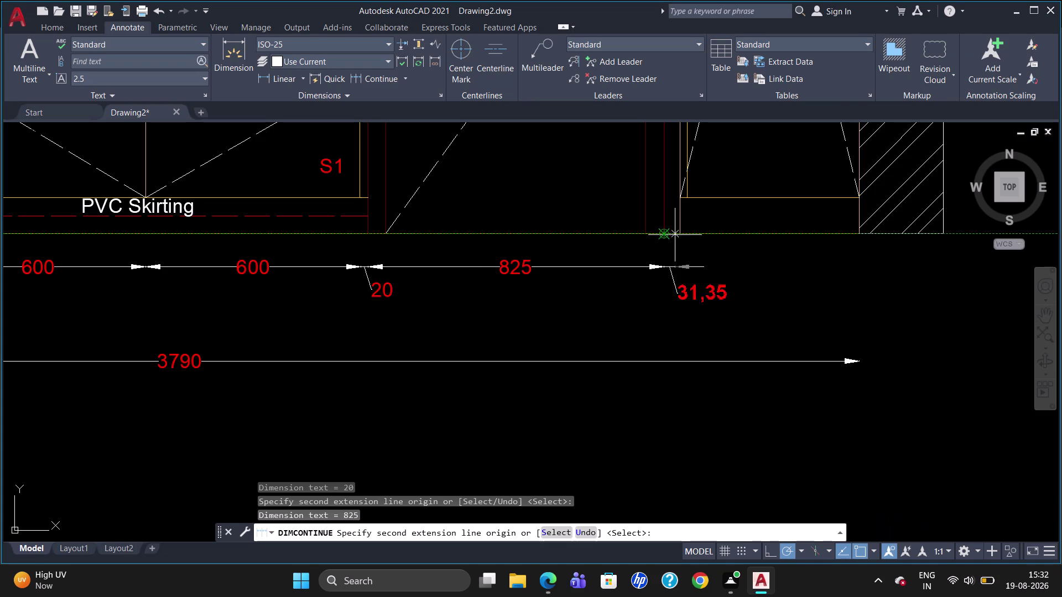
click(676, 233)
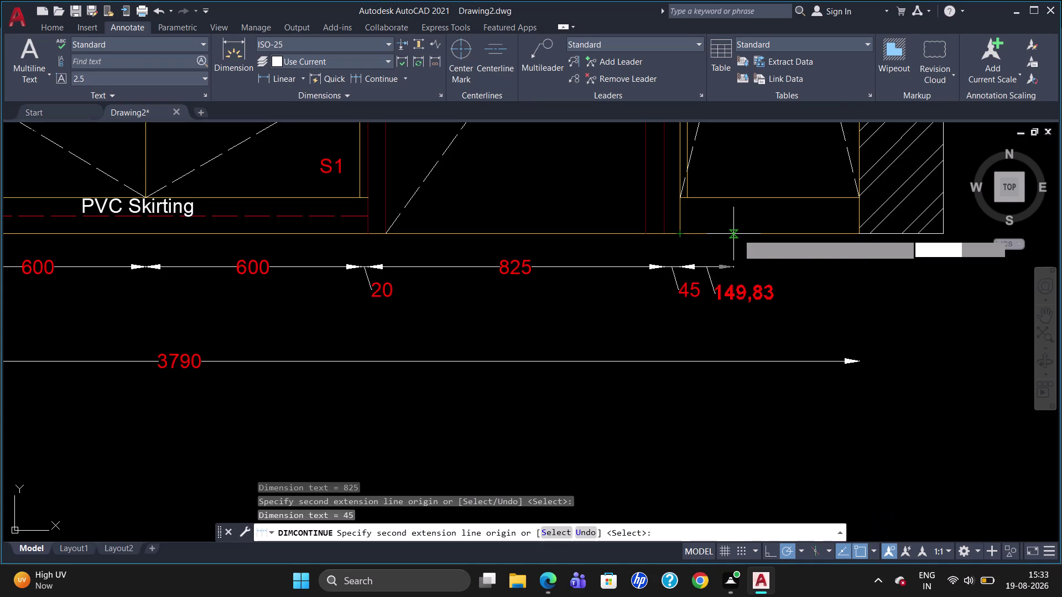
click(855, 233)
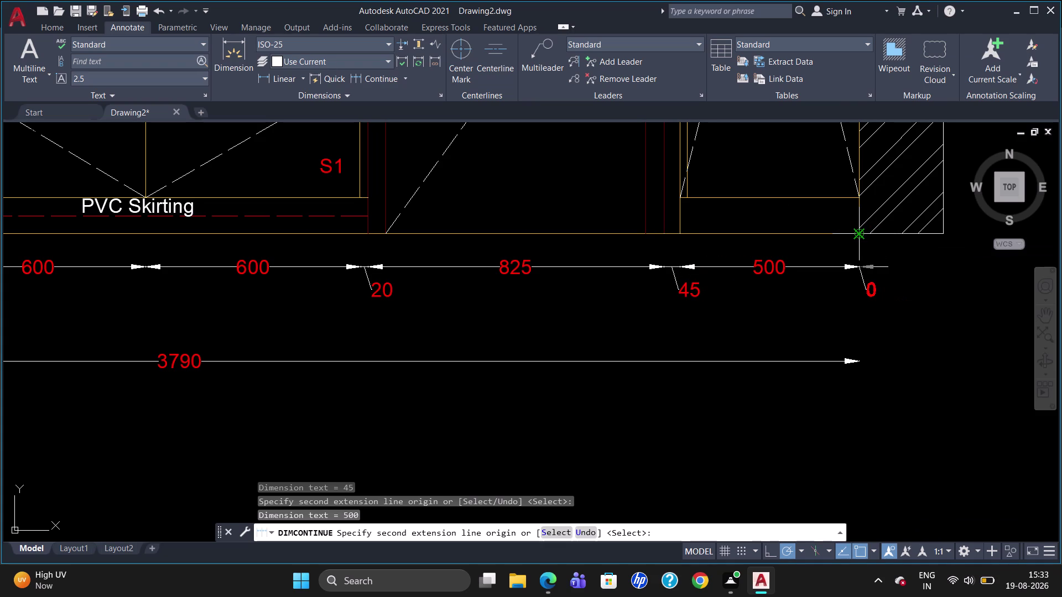
key(Escape)
scroll(down, 3)
scroll(up, 3)
scroll(down, 3)
scroll(up, 3)
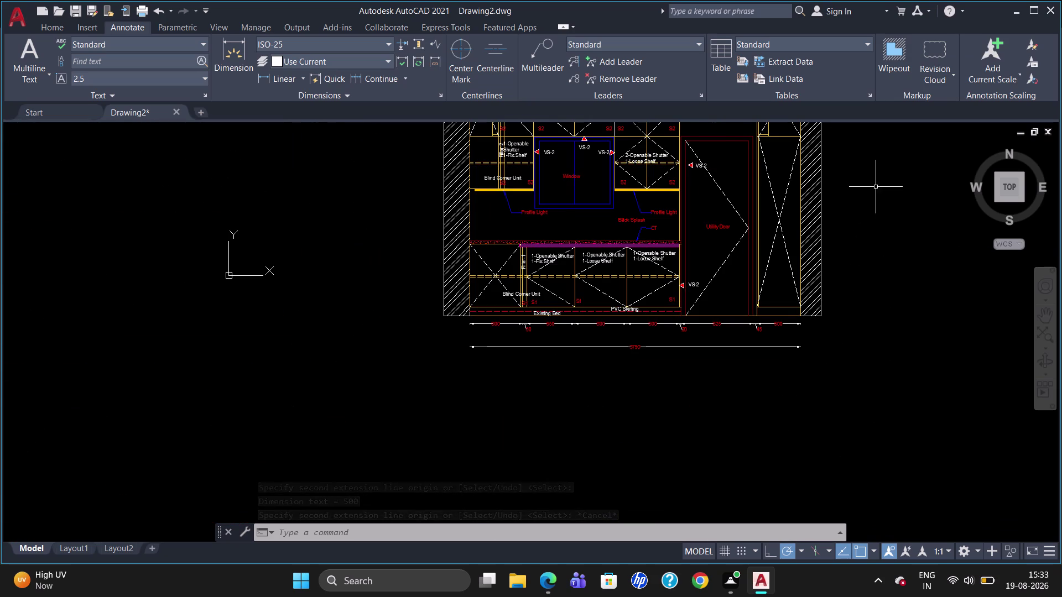
Attempt a linear dimension at the elevation's right end, then cancel it.
scroll(down, 3)
scroll(up, 3)
scroll(down, 3)
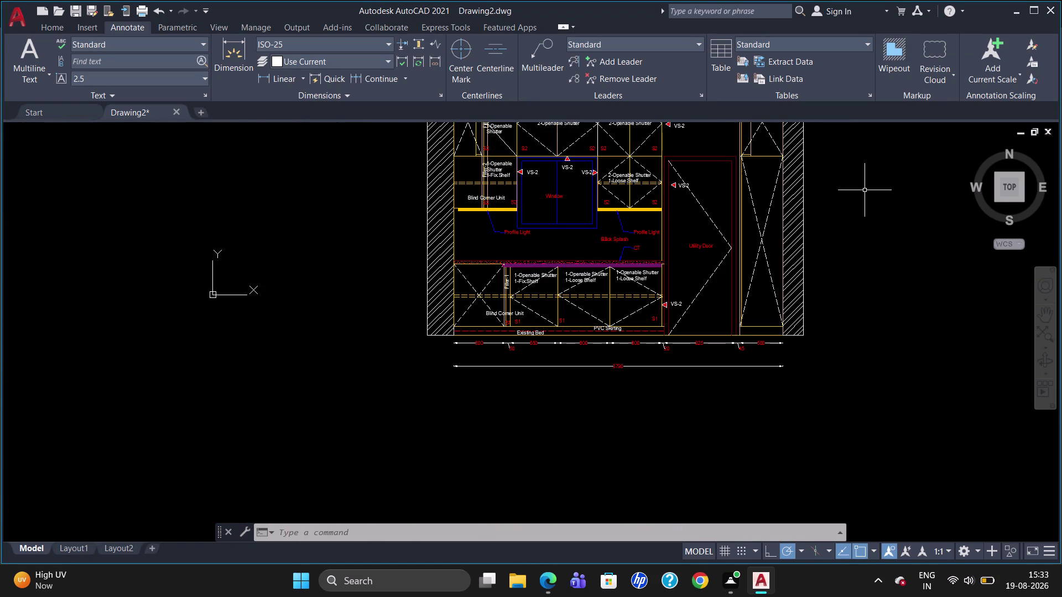
scroll(up, 3)
text(D)
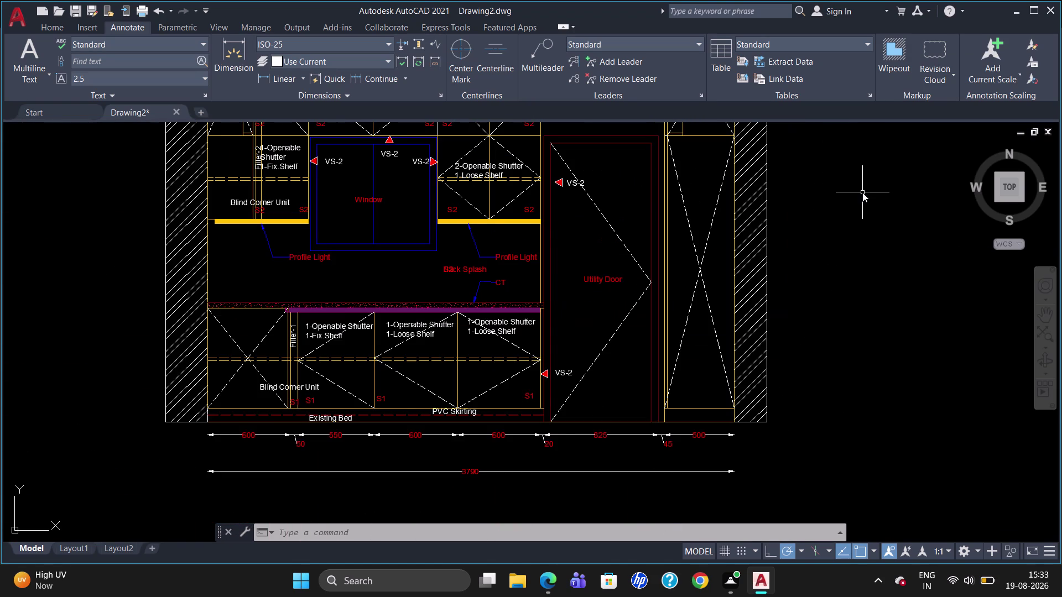
text(LI)
key(Return)
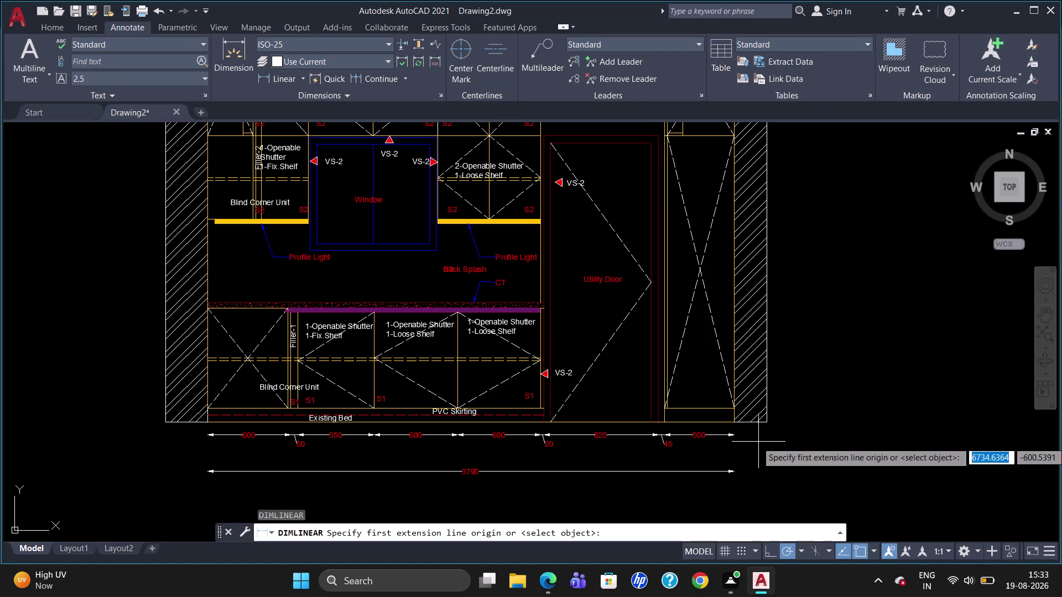
click(732, 416)
click(731, 406)
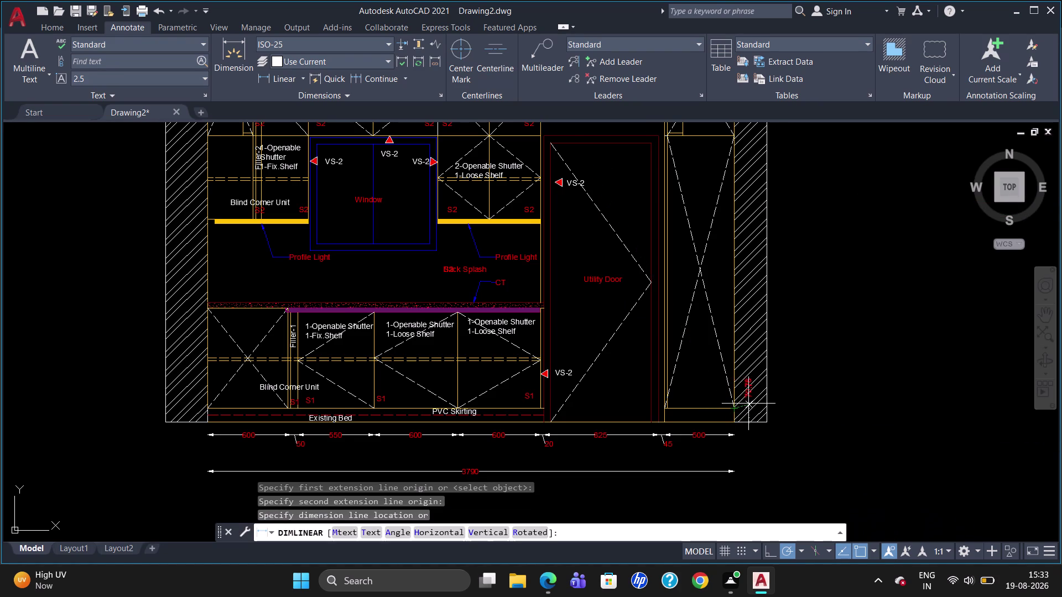
key(Delete)
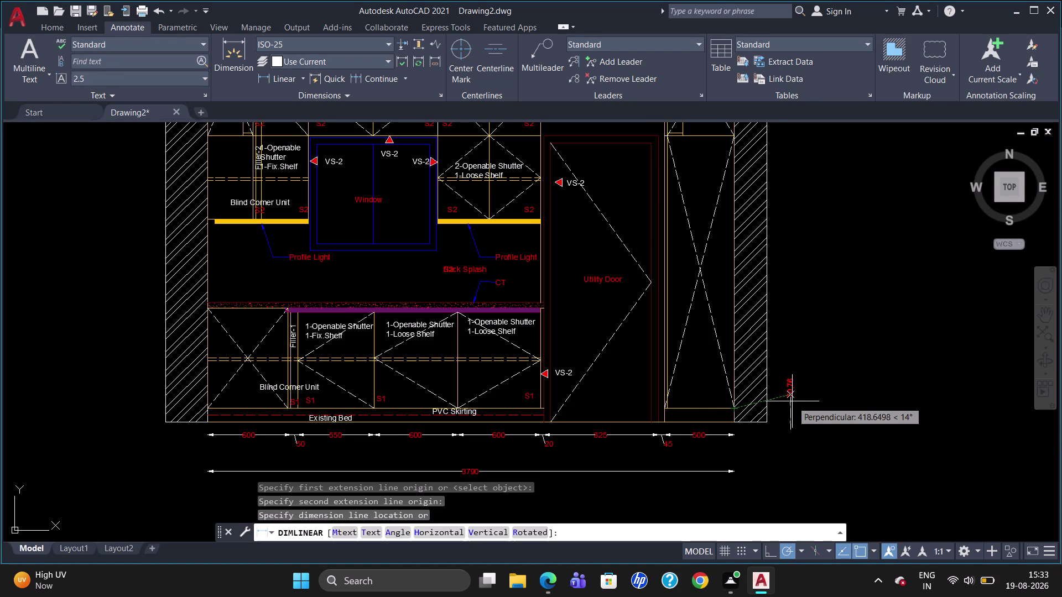
key(Escape)
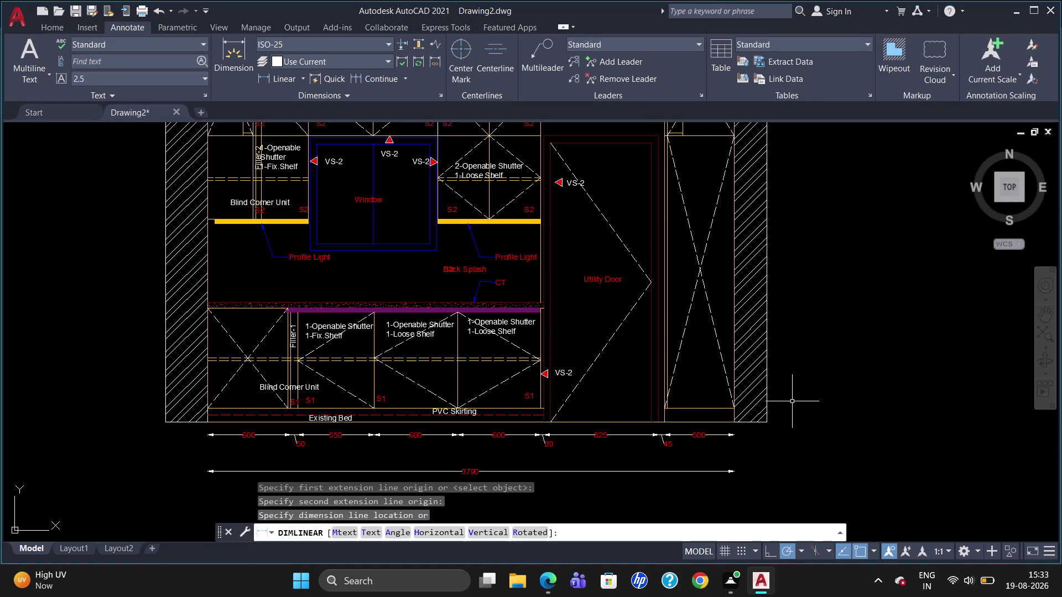
Dimension the 100 skirting height vertically beside the right edge with DLI.
text(DLI)
key(Return)
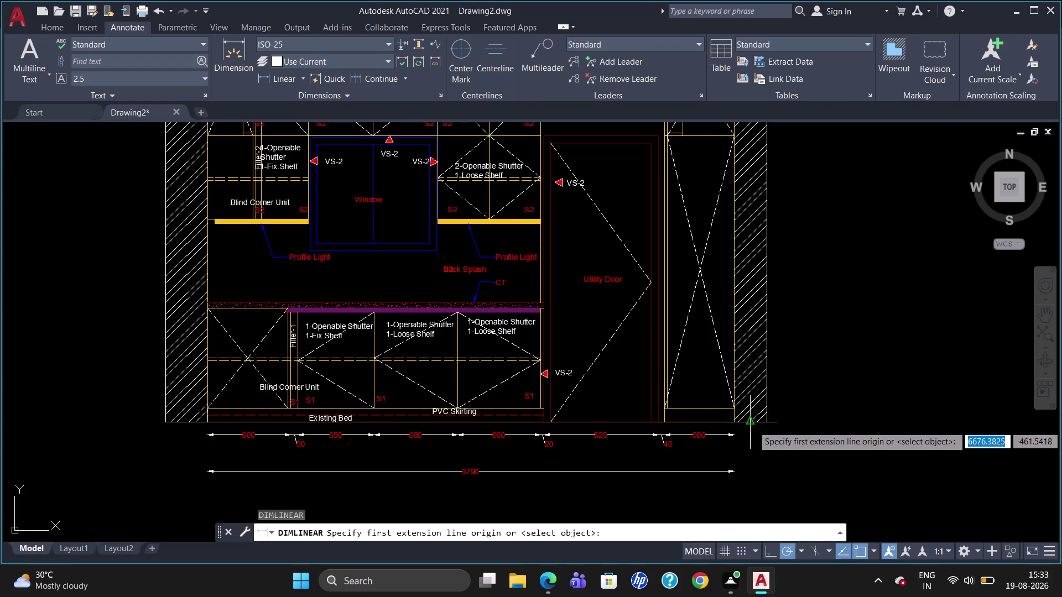
scroll(up, 3)
click(725, 423)
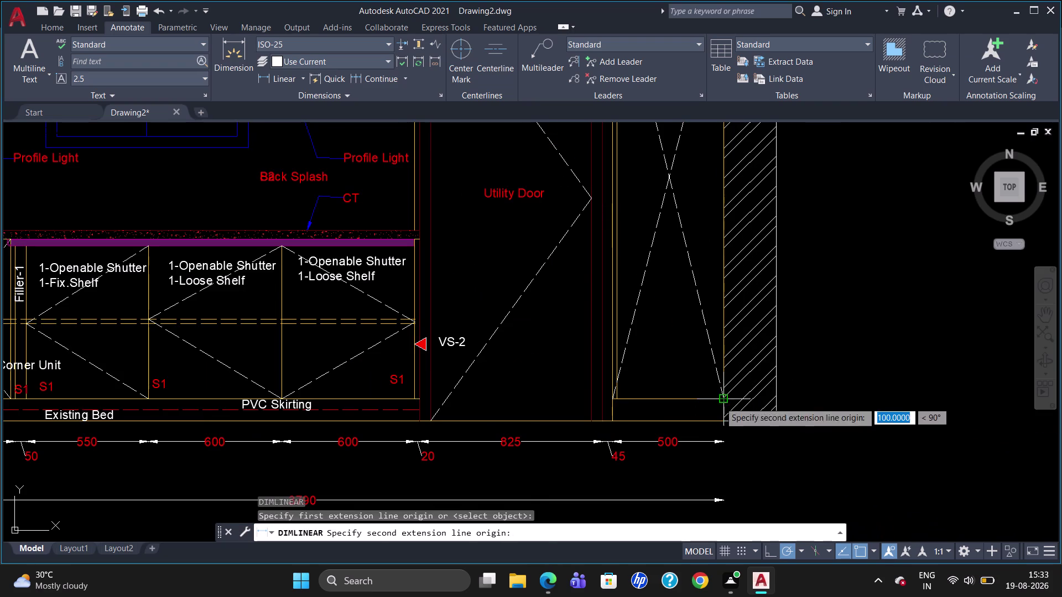
click(719, 401)
click(806, 392)
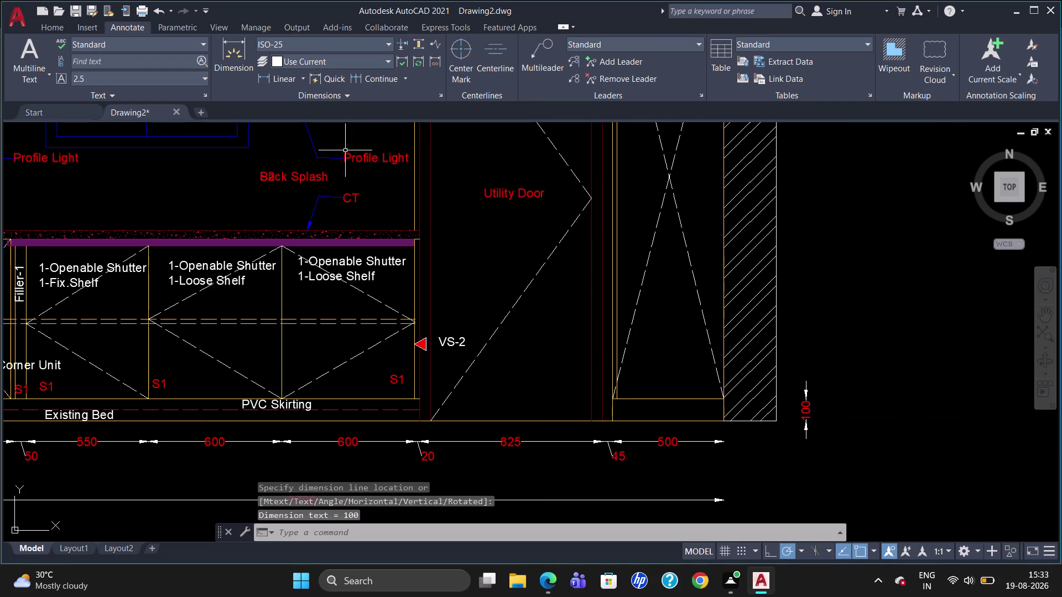
Chain 1960 and 771.37 vertical dimensions upward, then select the 771.37 dimension.
click(374, 79)
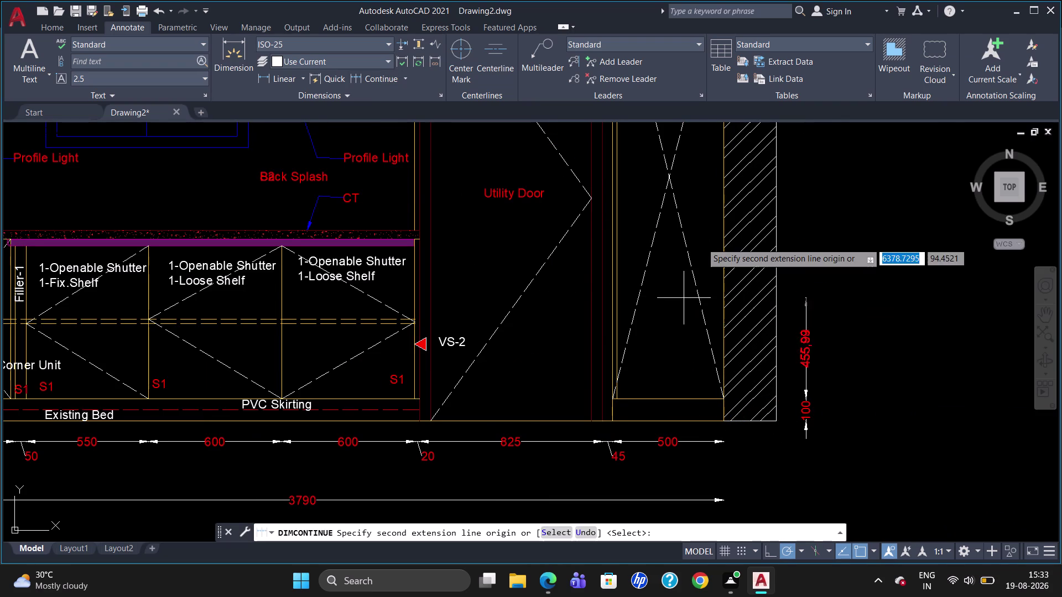
scroll(down, 3)
scroll(up, 3)
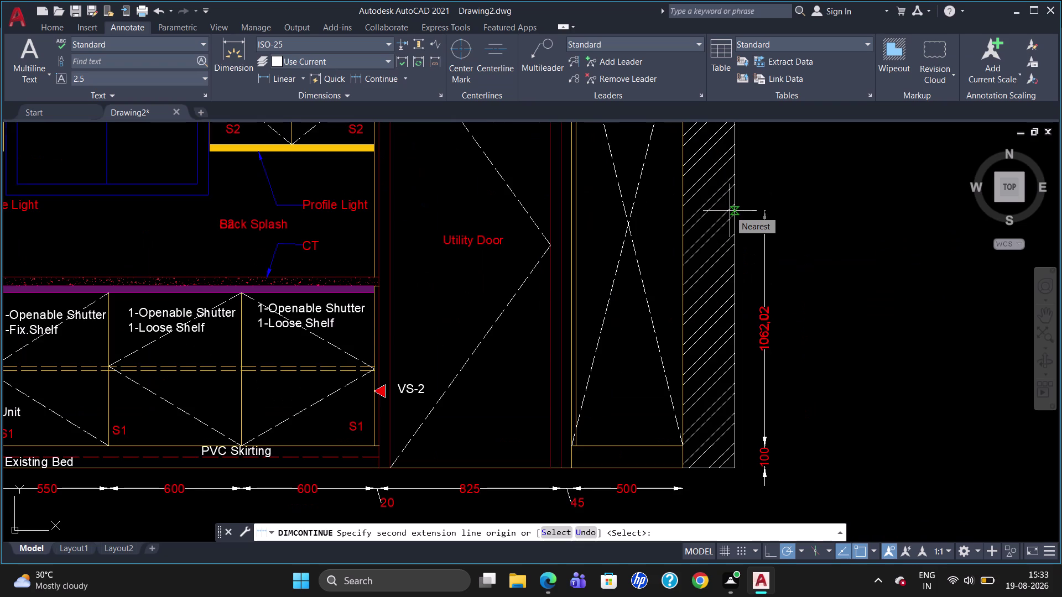
scroll(down, 3)
scroll(up, 3)
scroll(down, 3)
scroll(up, 3)
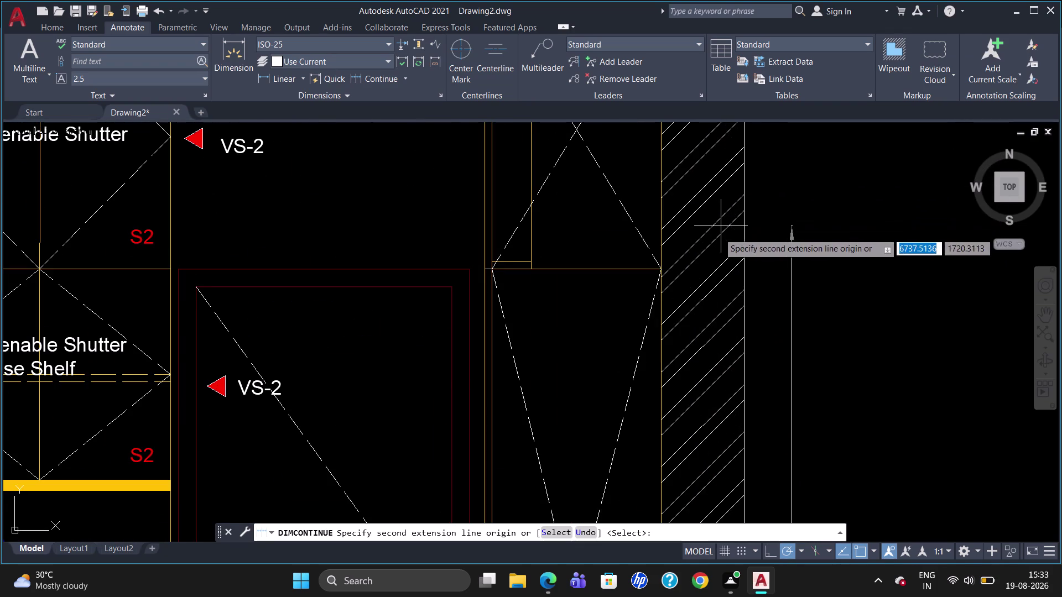
click(656, 268)
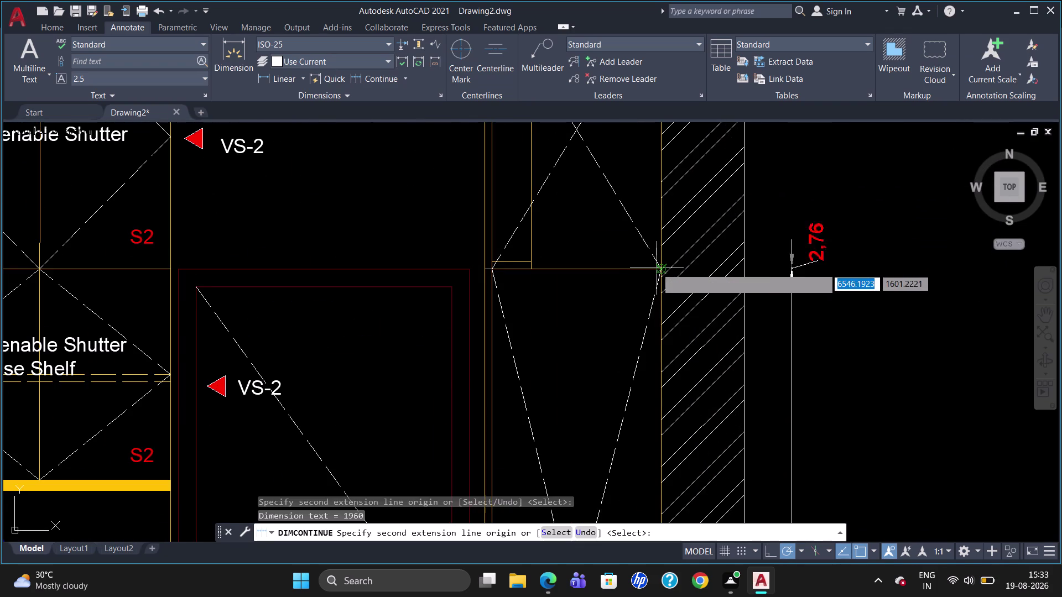
scroll(down, 3)
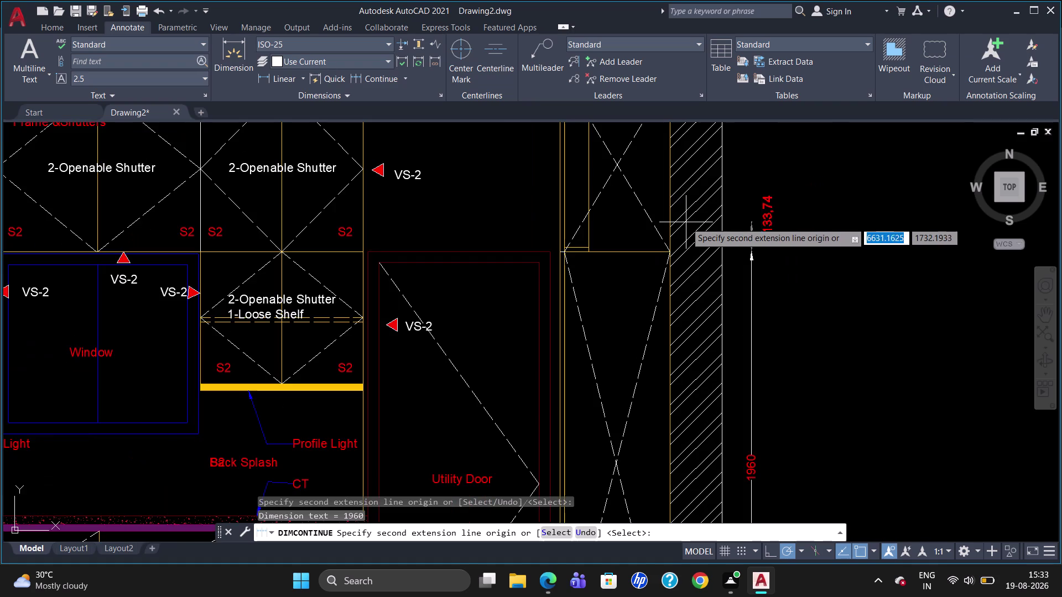
scroll(up, 3)
scroll(down, 3)
scroll(up, 3)
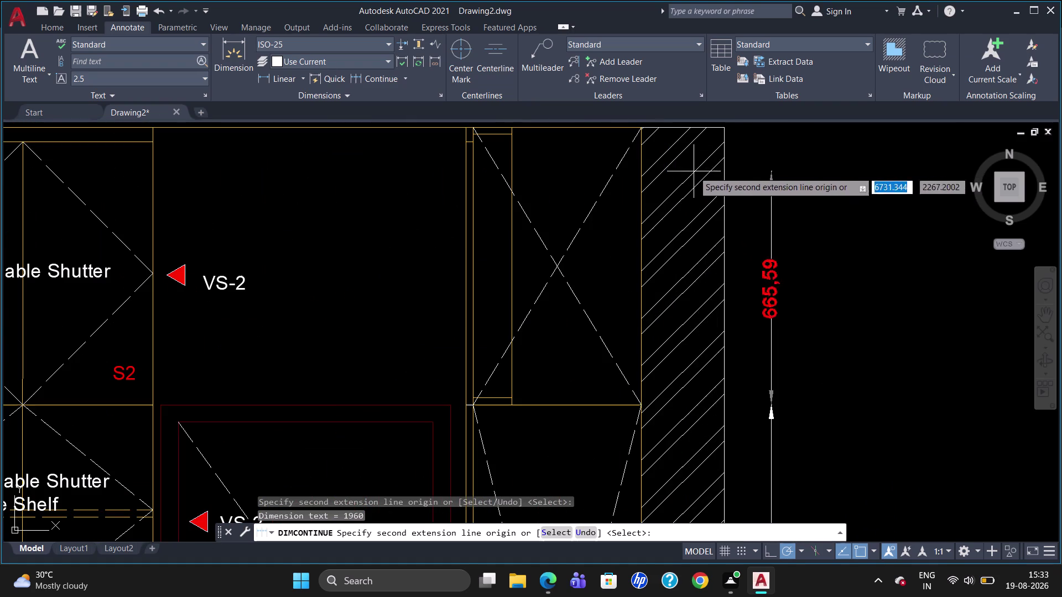
click(508, 135)
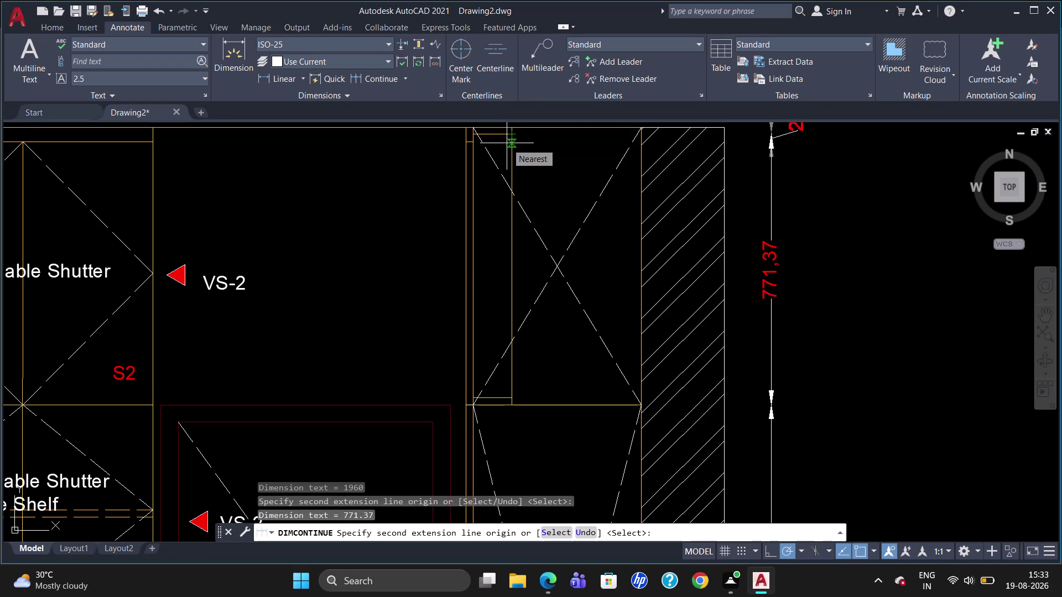
key(Escape)
scroll(down, 3)
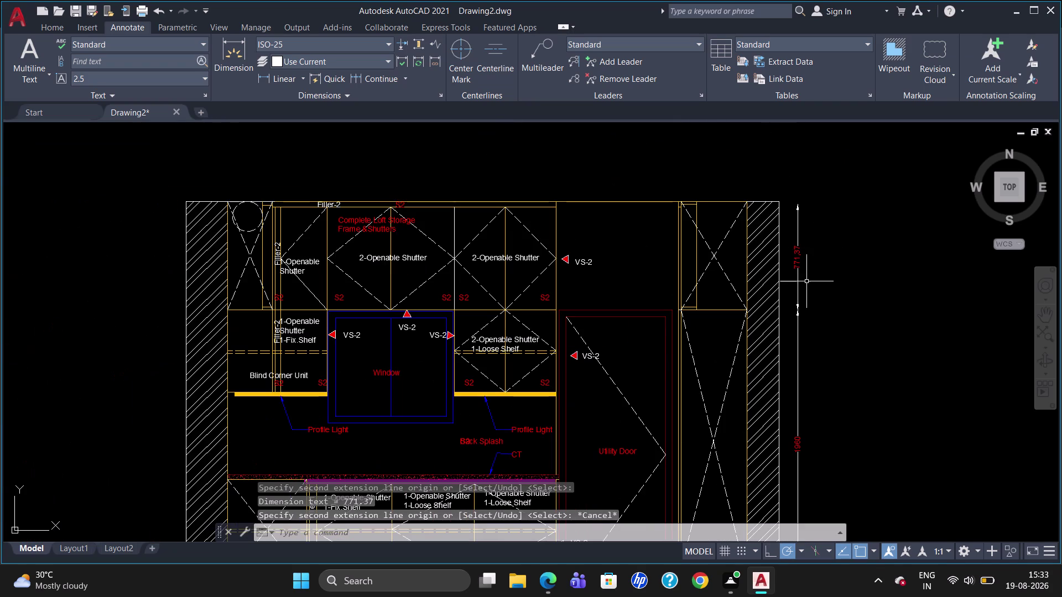
click(798, 262)
Delete the wrong 771.37 dimension and discard a misplaced replacement dimension.
key(Delete)
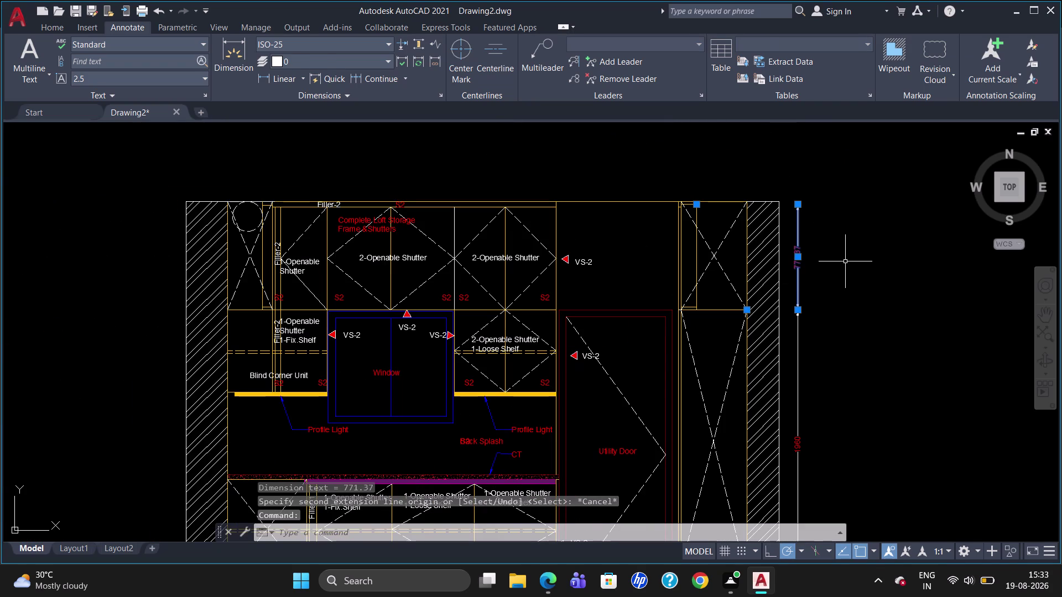
key(d)
text(L)
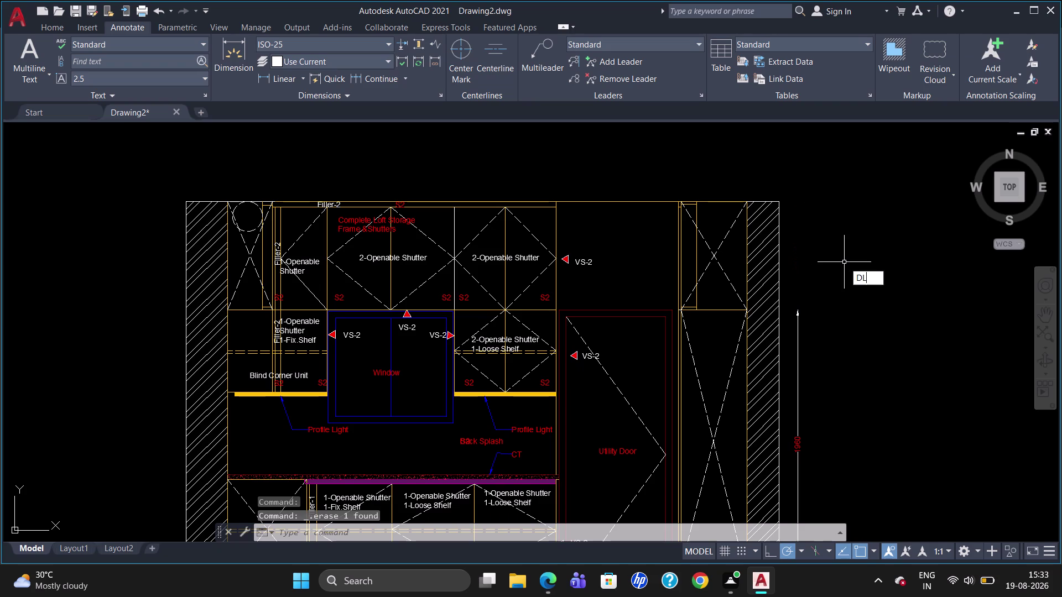
text(I)
key(Return)
click(699, 209)
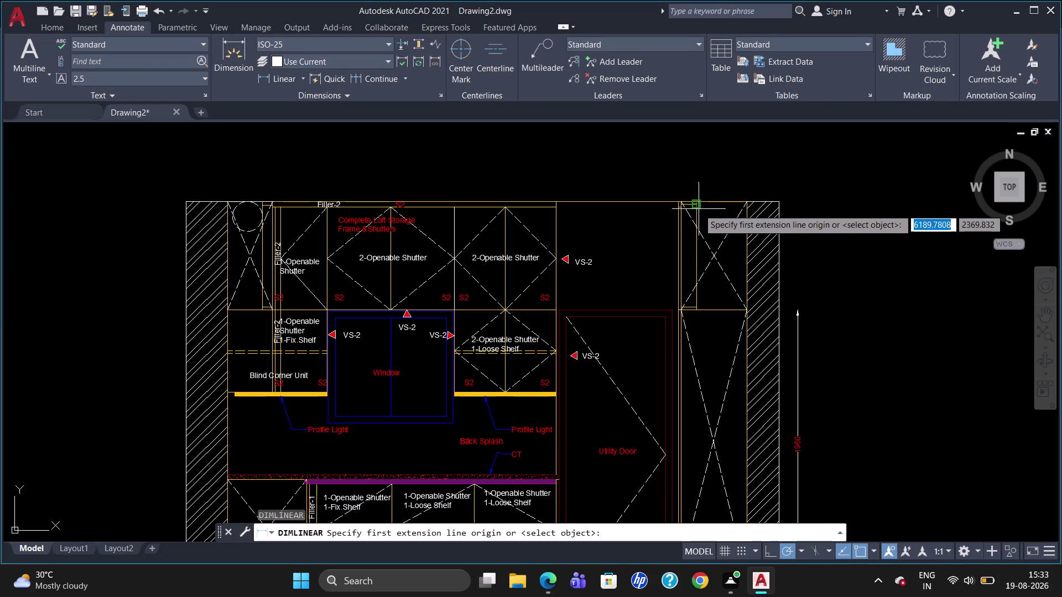
click(697, 312)
scroll(up, 3)
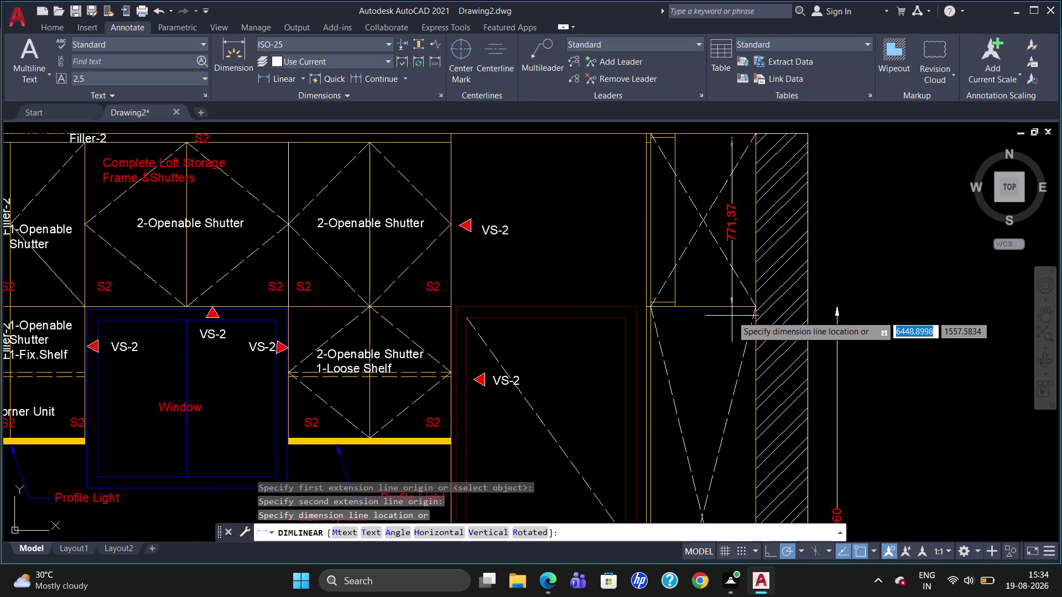
key(Delete)
key(Escape)
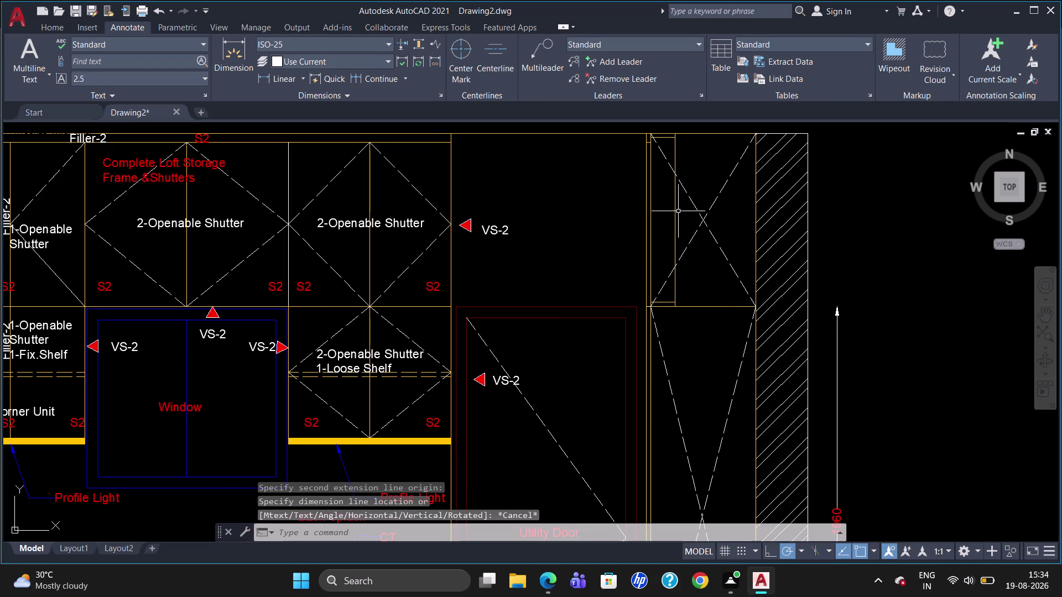
Add a 750 vertical dimension from the tall unit's top to the shutter line.
text(DLI)
key(Return)
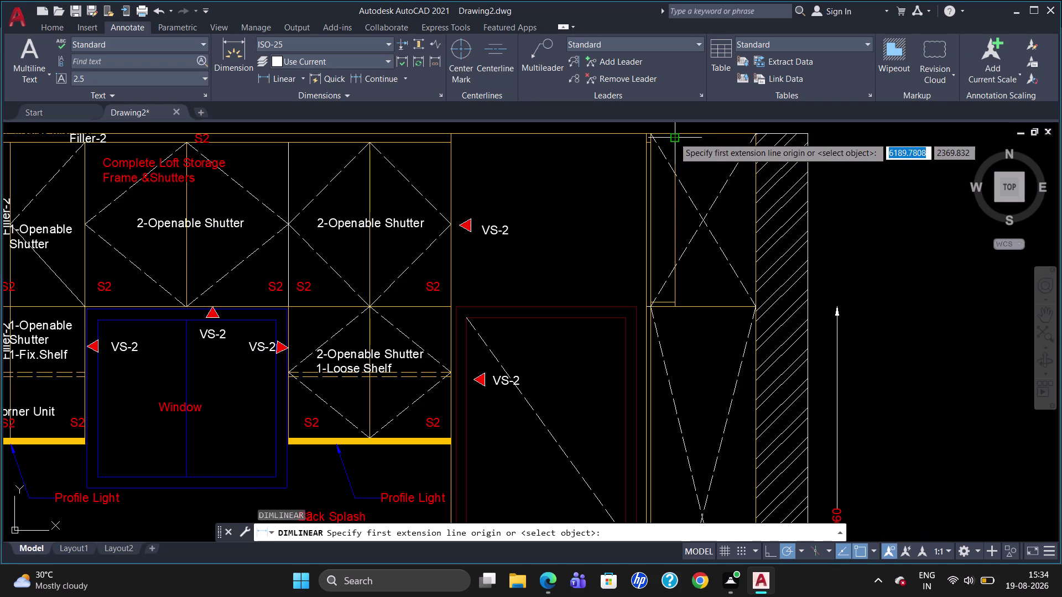
click(649, 146)
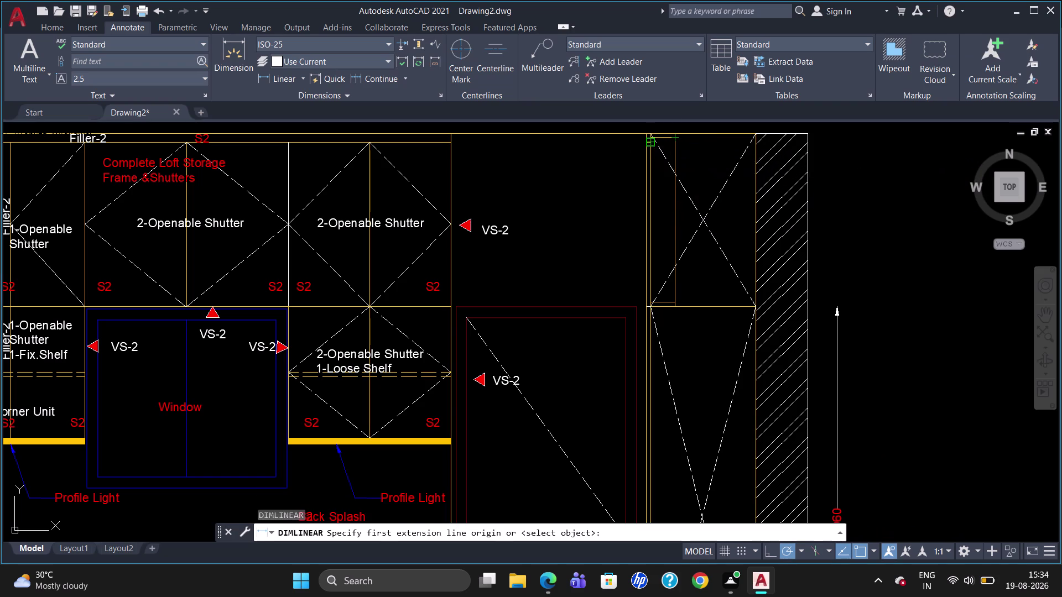
click(650, 306)
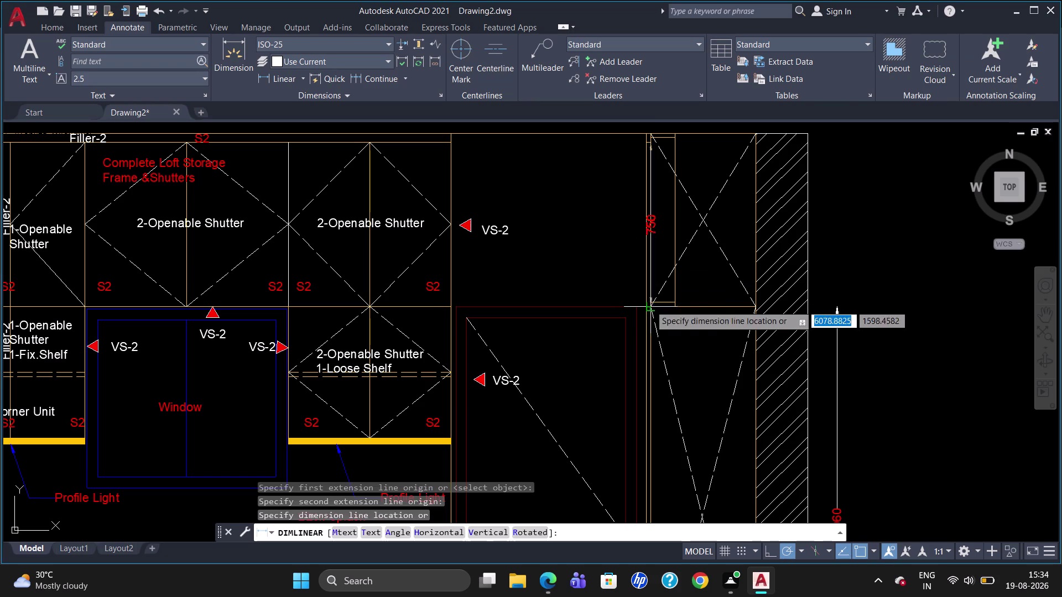
click(837, 311)
key(Escape)
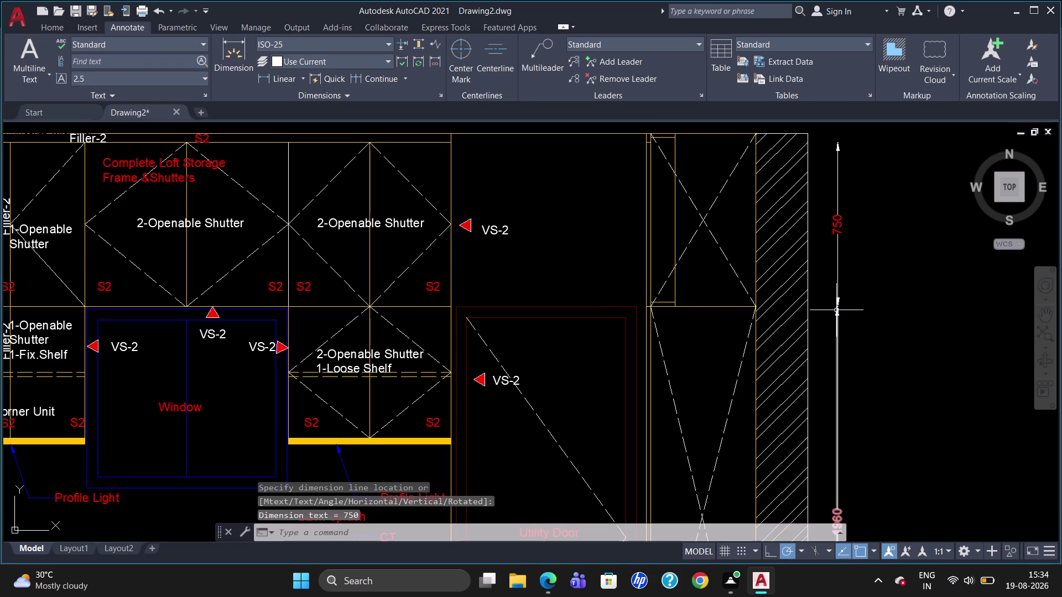
Add a 40 vertical dimension at the top right edge.
text(DLI)
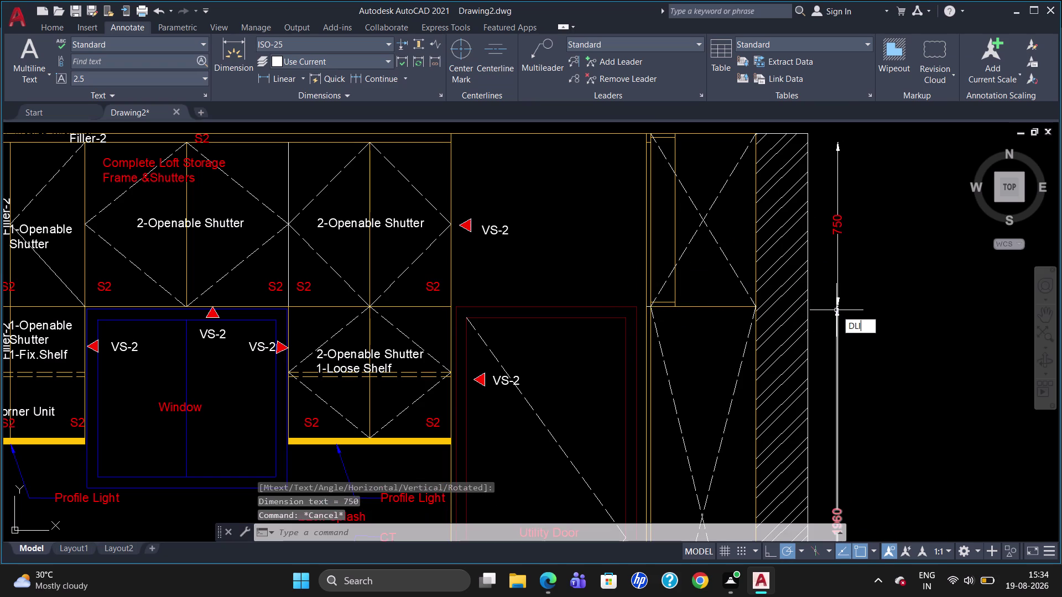
key(Return)
click(653, 134)
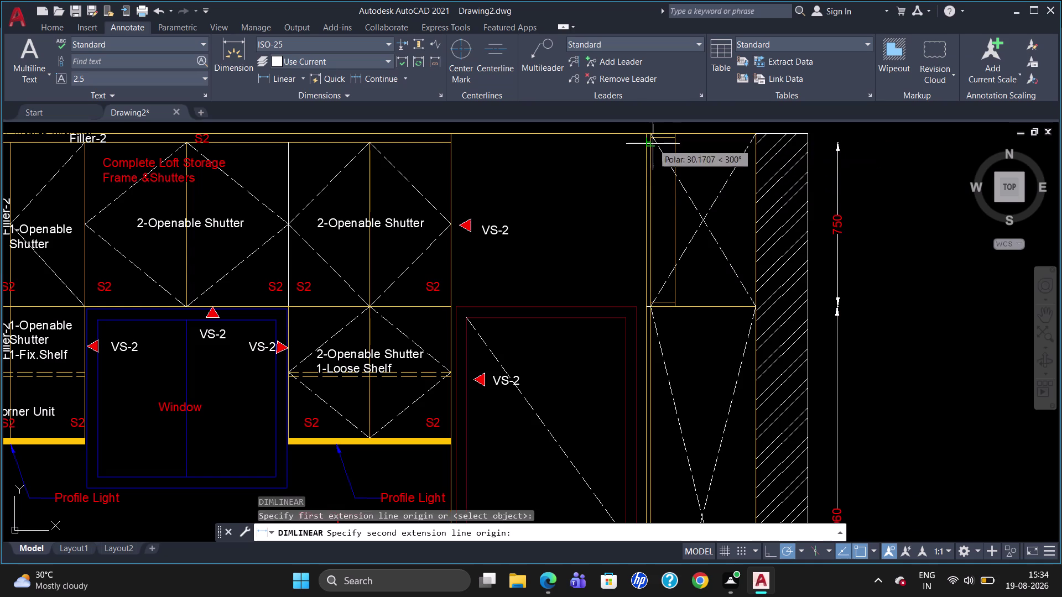
click(653, 144)
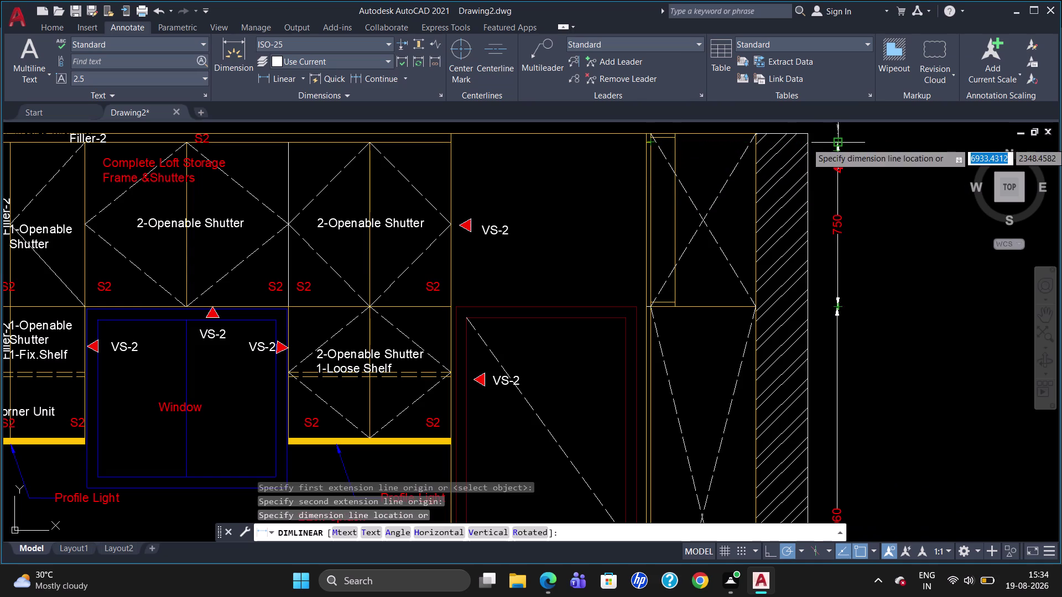
click(838, 143)
key(Escape)
scroll(down, 3)
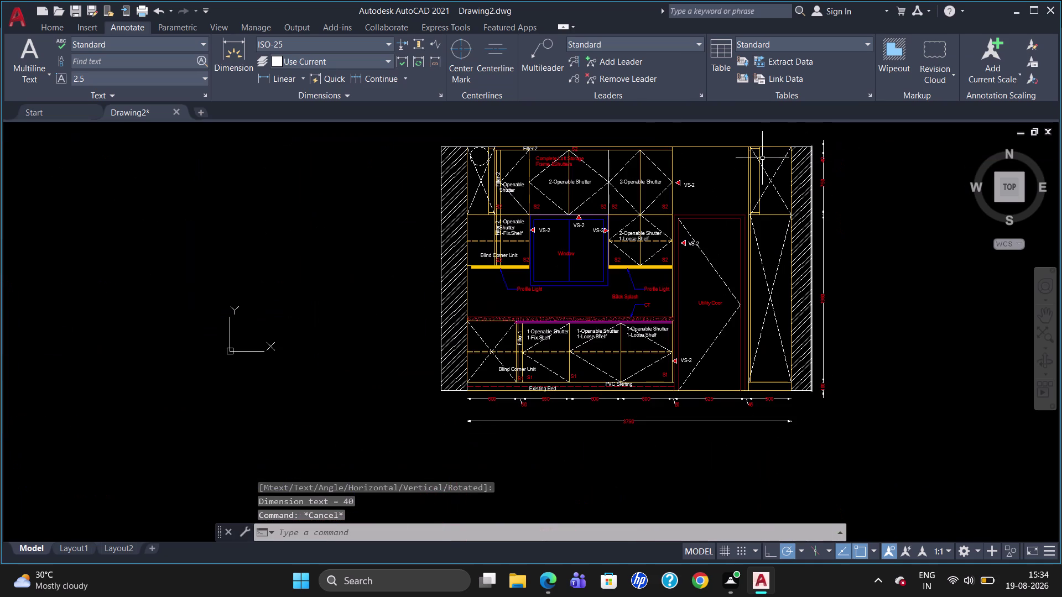
scroll(up, 3)
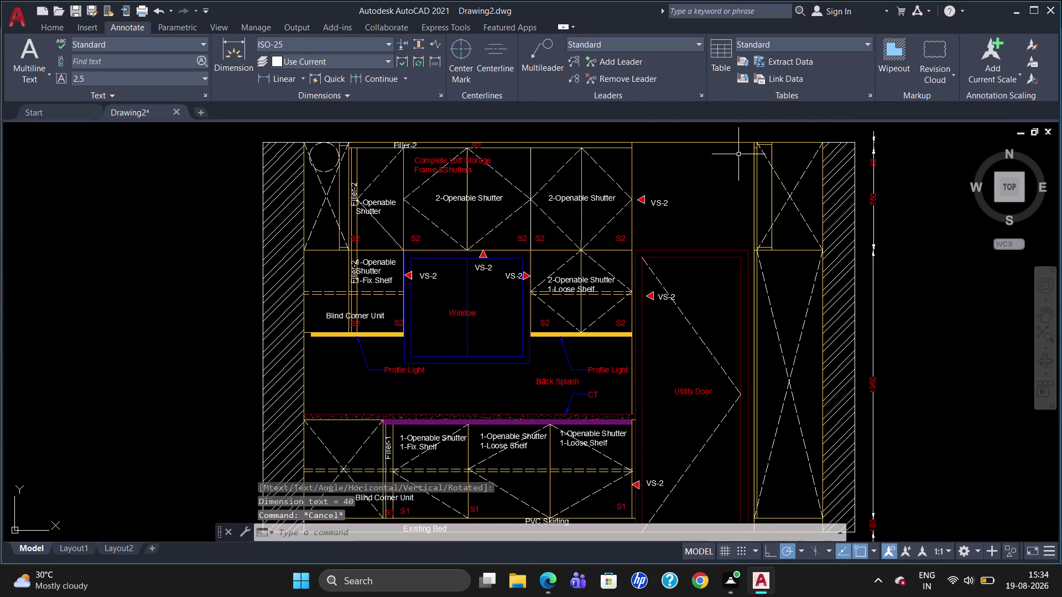
scroll(down, 3)
scroll(up, 3)
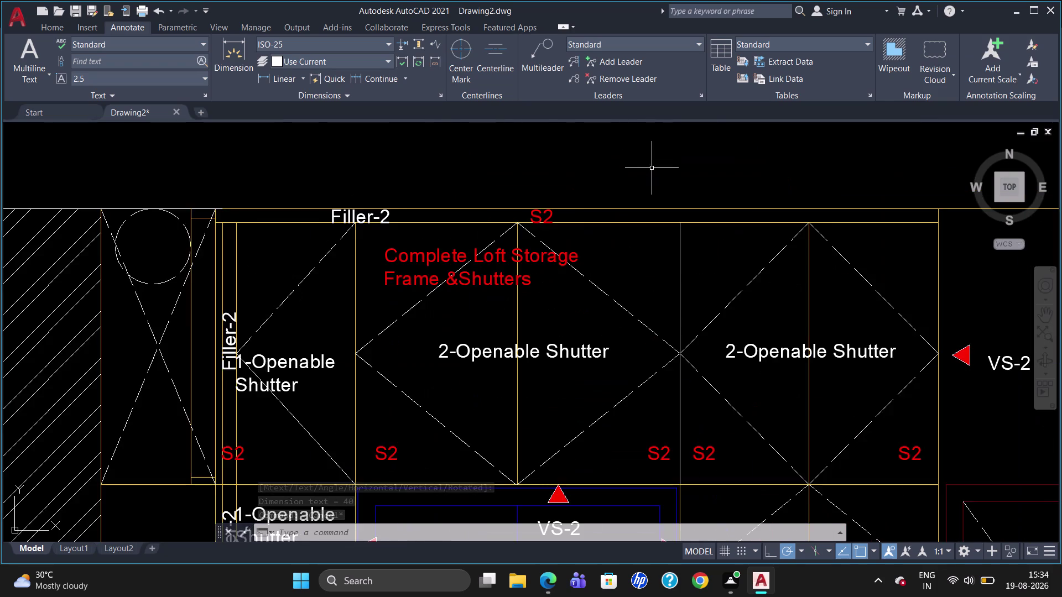
scroll(down, 3)
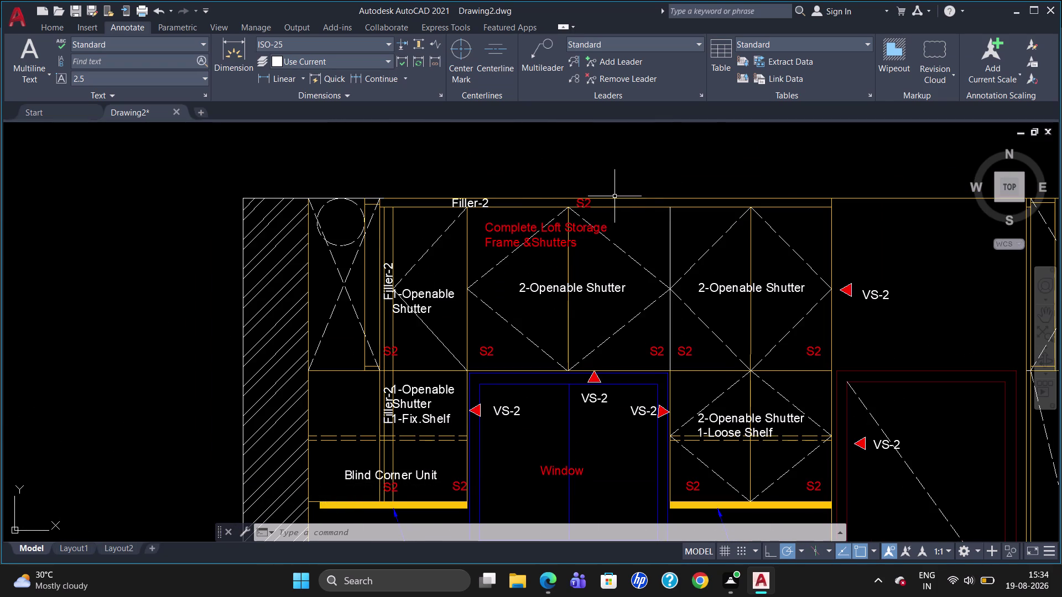
Dimension the 740 top shutter span above the loft with DLI.
text(D)
text(LI)
key(Return)
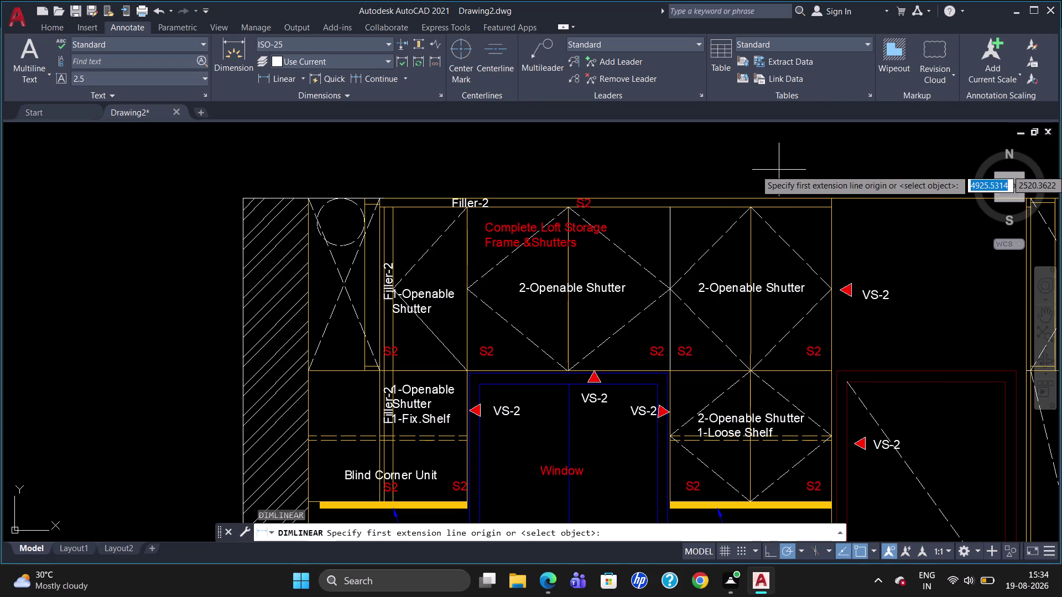
click(834, 211)
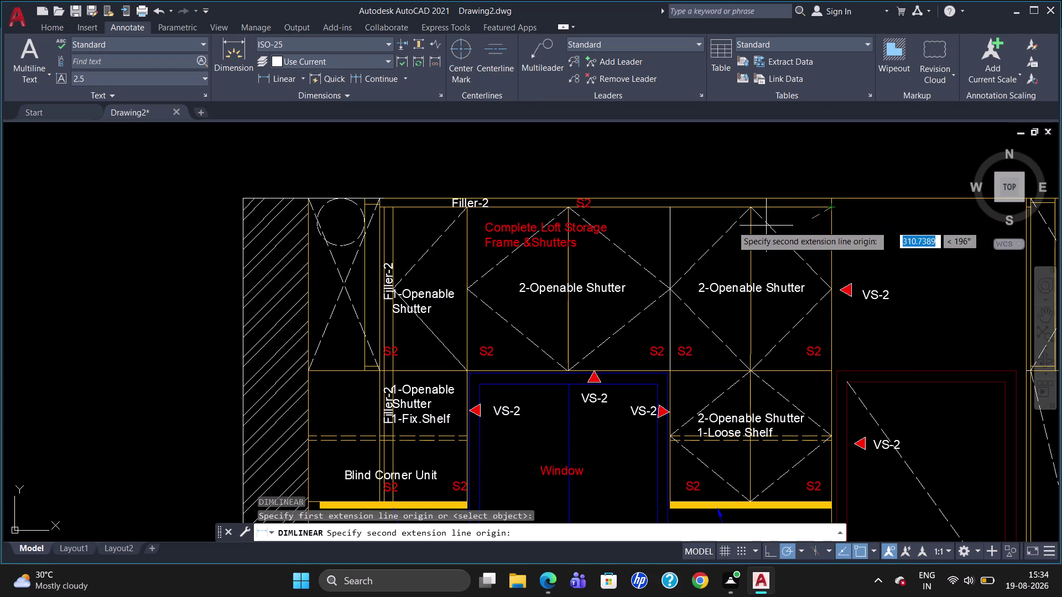
click(669, 211)
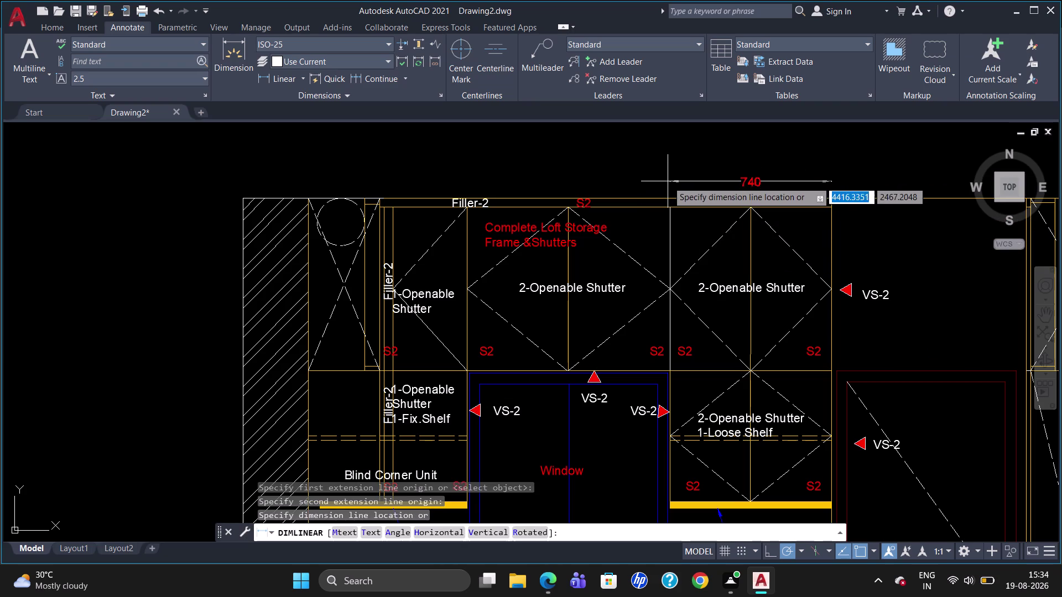
click(668, 181)
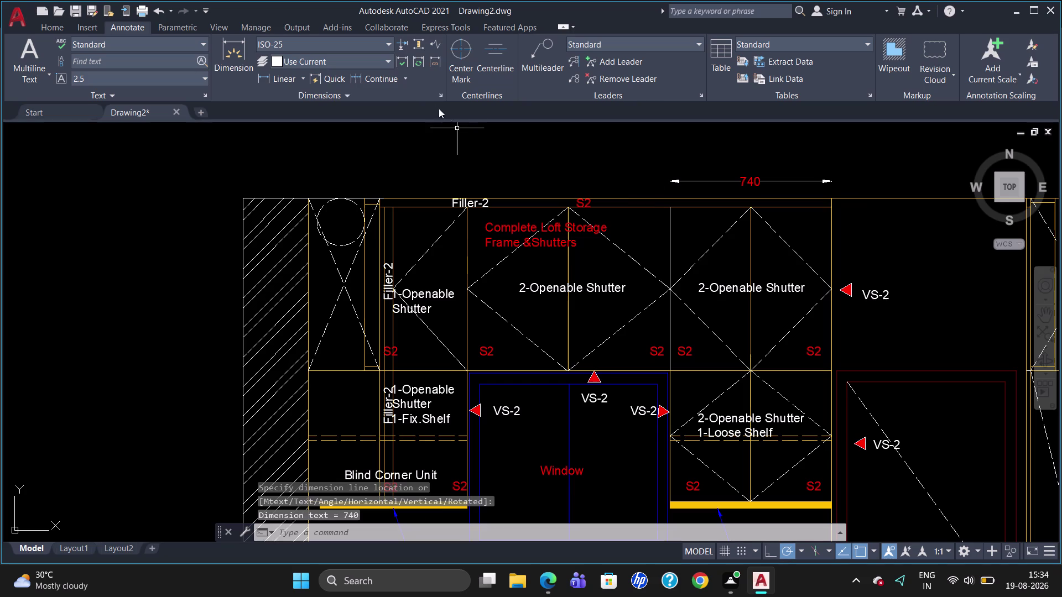
Continue the chain with 930, 340, 40 and 347.62 spans to the wall edge.
click(366, 78)
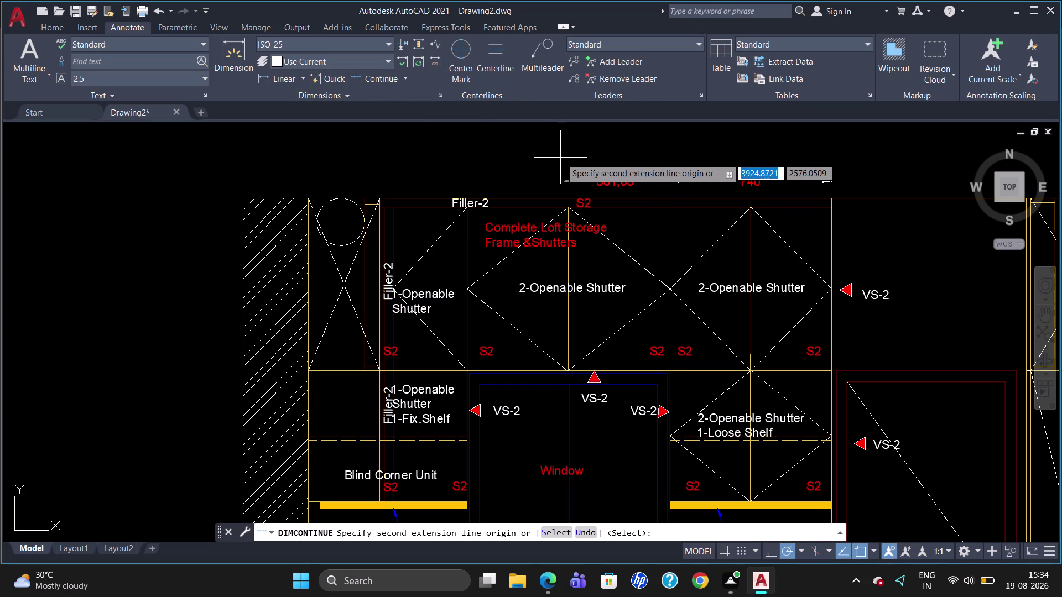
scroll(up, 3)
click(466, 208)
scroll(down, 3)
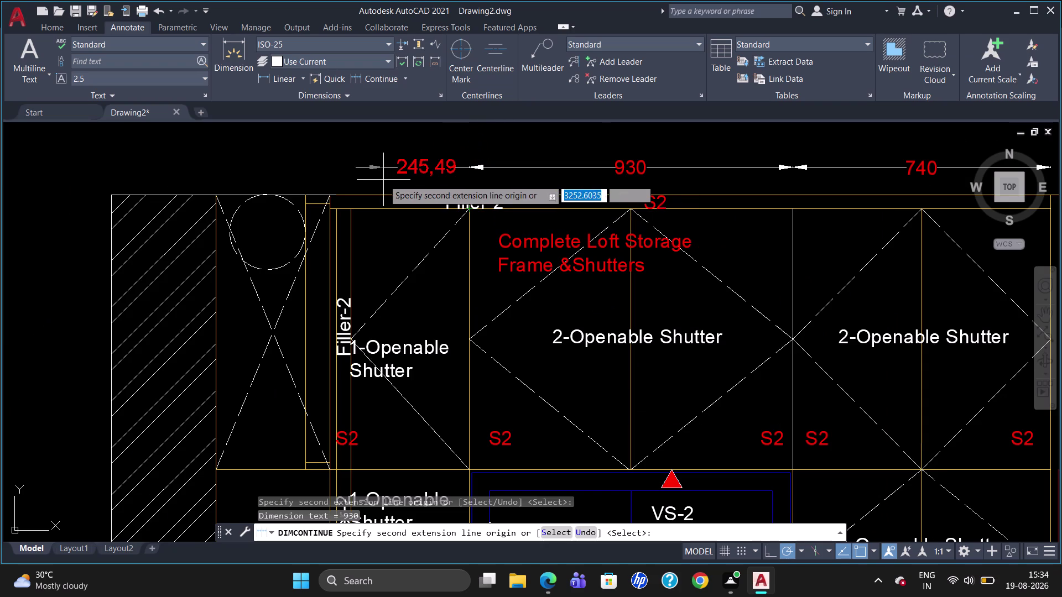
click(347, 211)
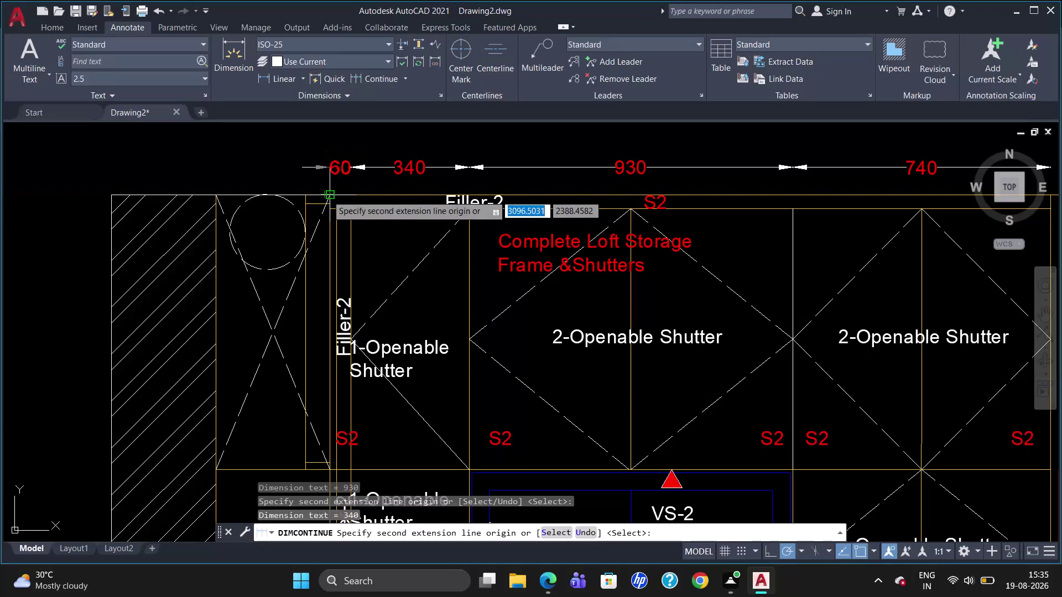
click(335, 207)
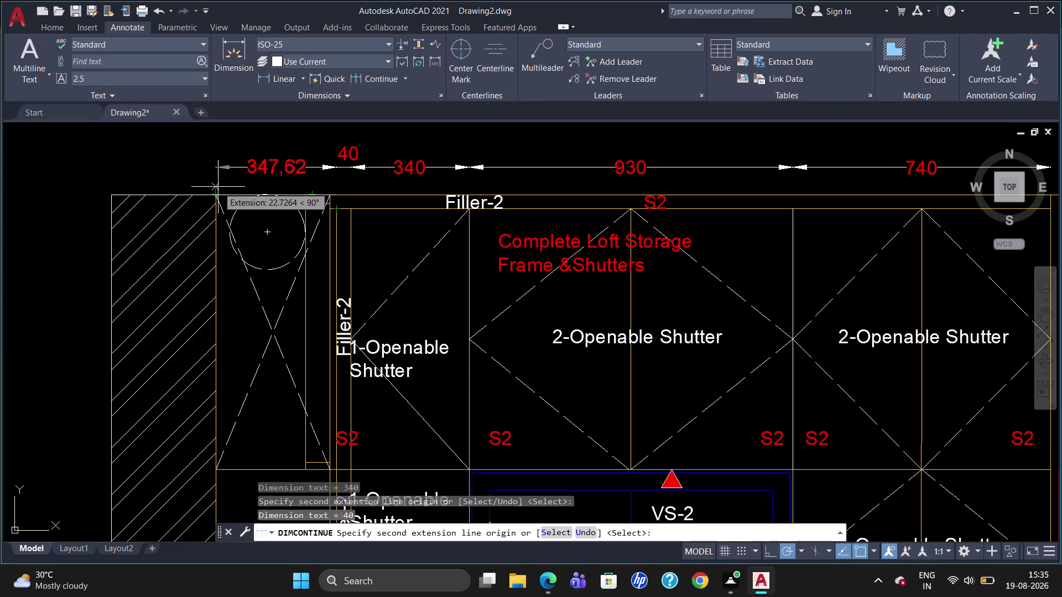
scroll(up, 3)
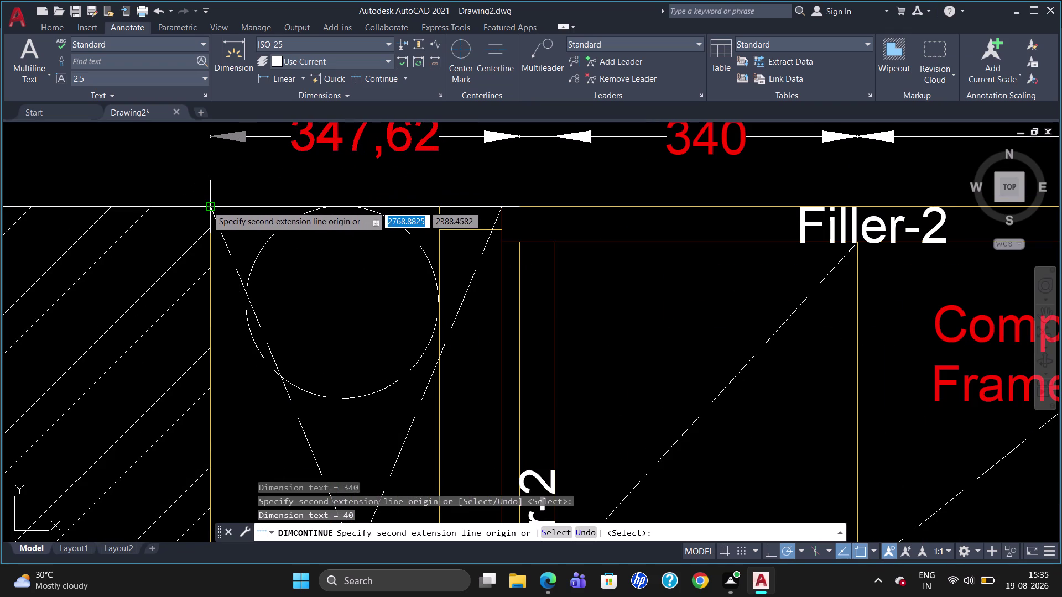
click(207, 206)
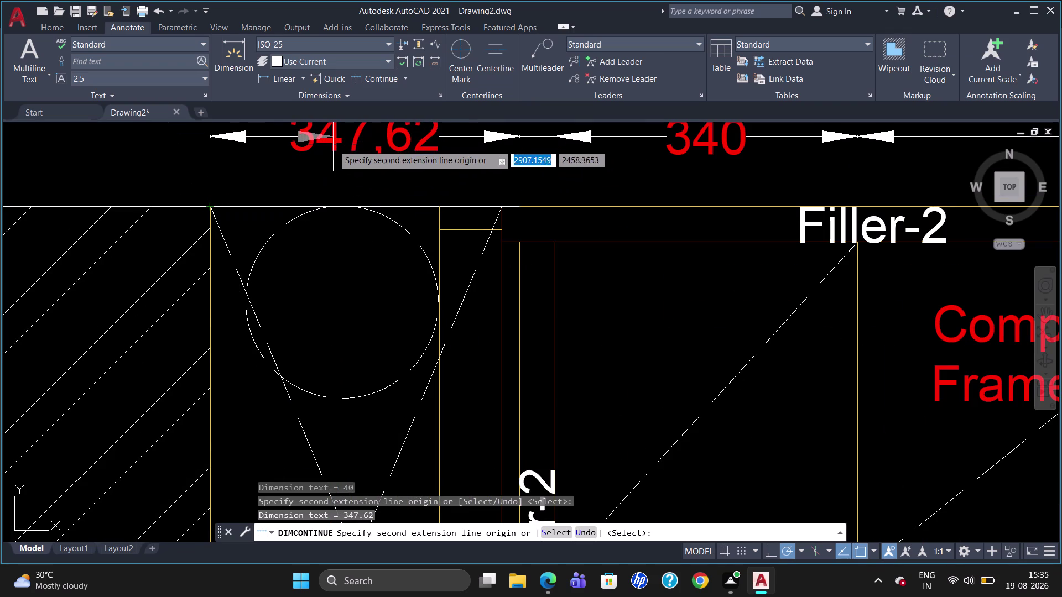
click(333, 145)
key(Escape)
Delete the incorrect 347.62 dimension from the top chain.
click(323, 139)
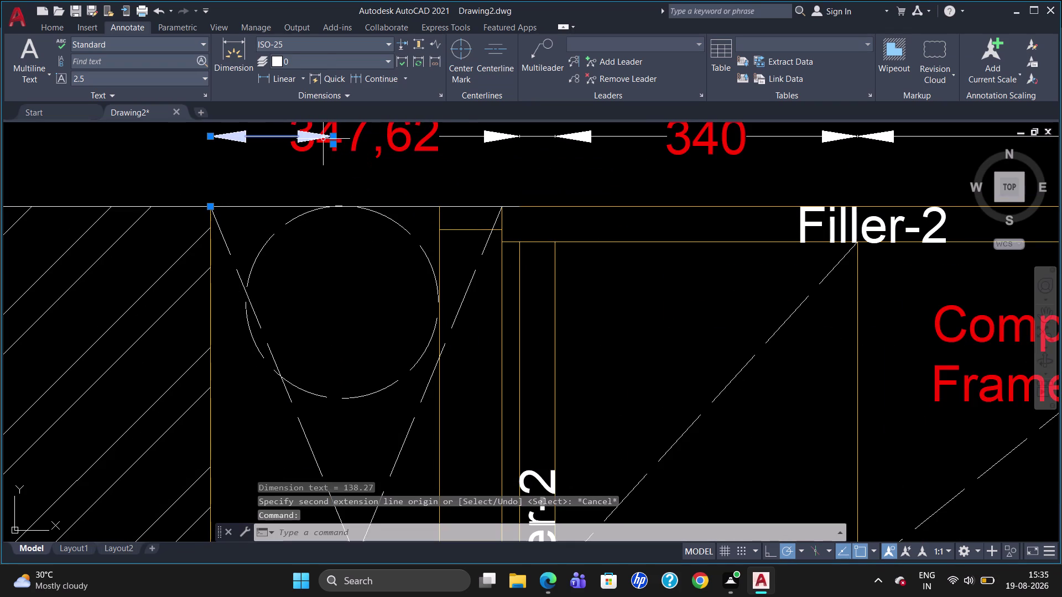
key(Delete)
key(Delete)
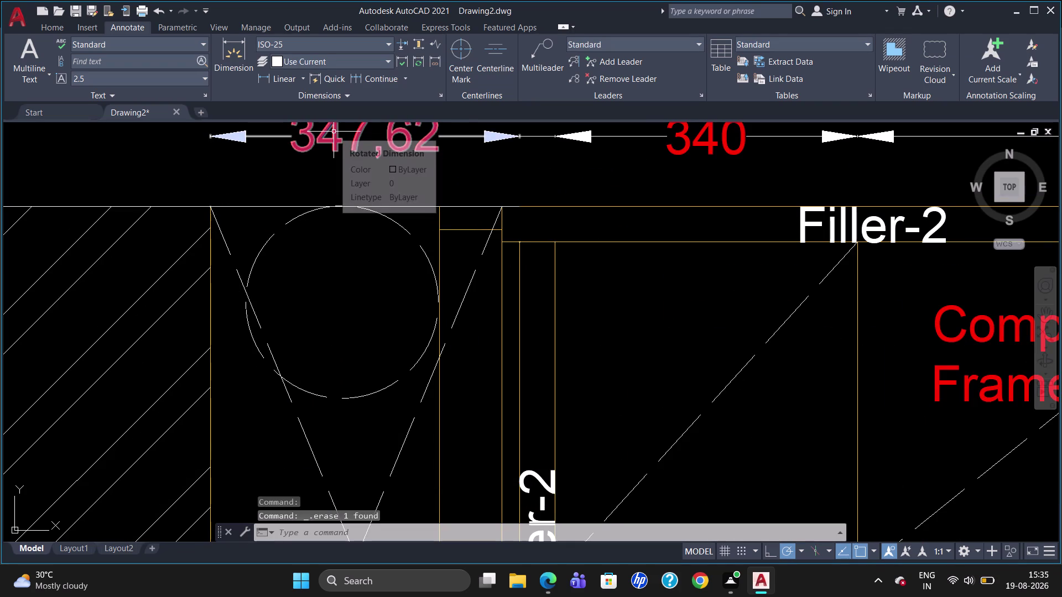
click(333, 132)
key(Delete)
scroll(down, 3)
scroll(up, 3)
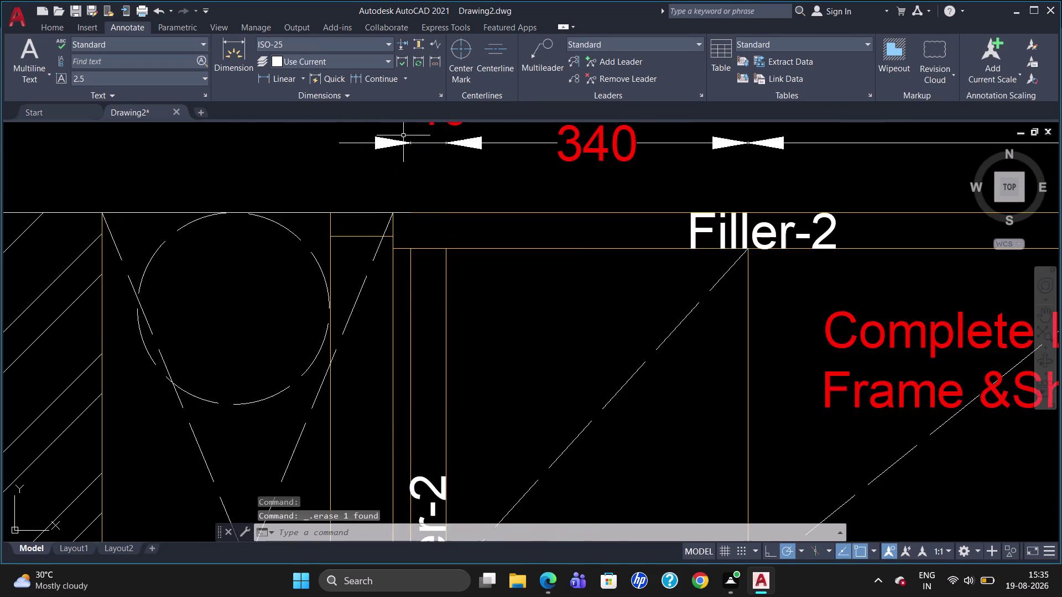
scroll(down, 3)
scroll(up, 3)
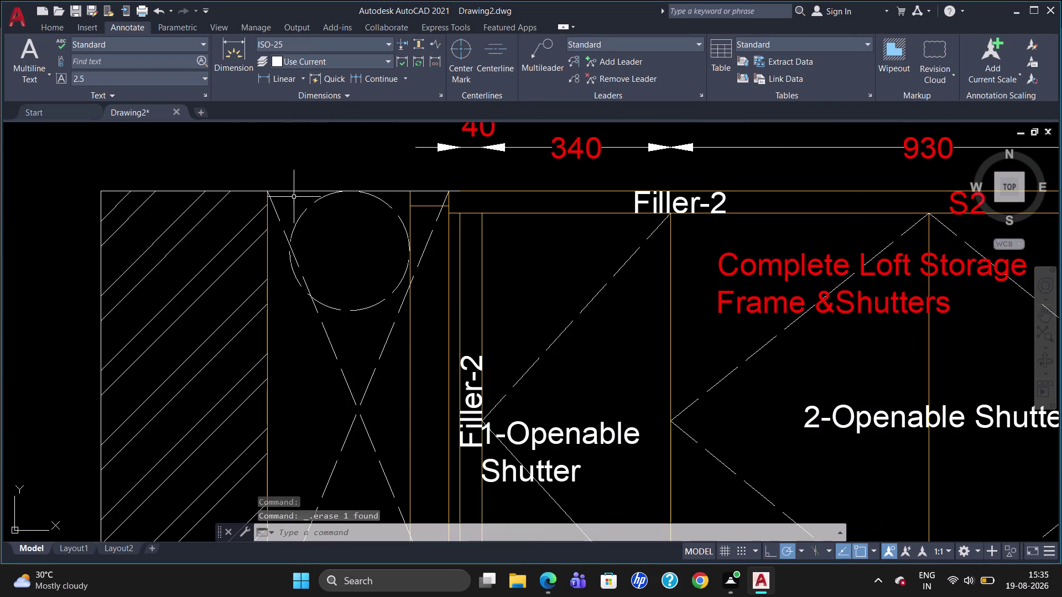
Draw a temporary reference line tracked 350 from the cabinet corner.
key(l)
key(Return)
text(TK)
key(Return)
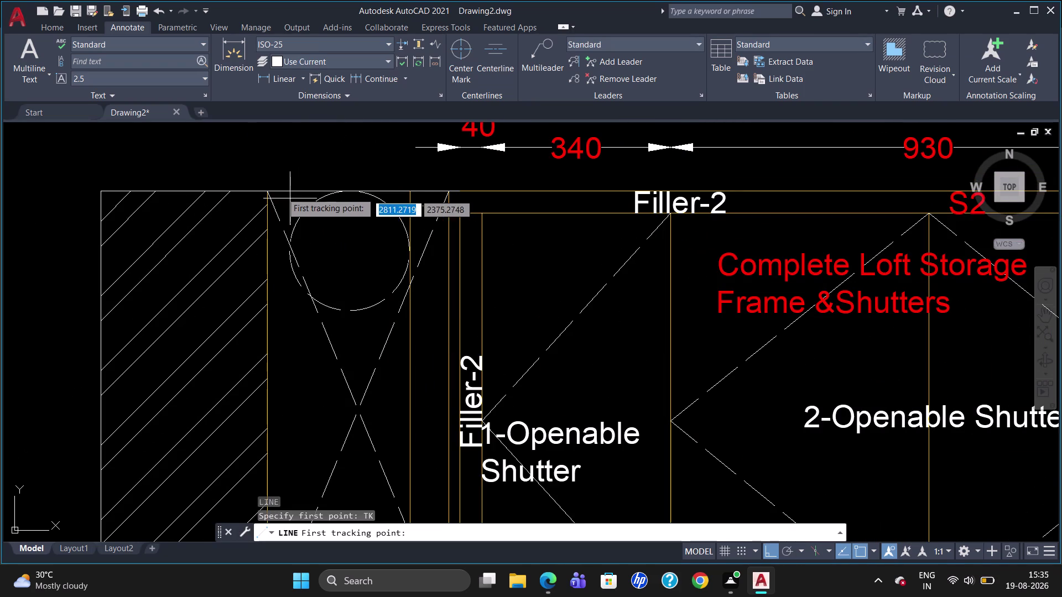
click(271, 192)
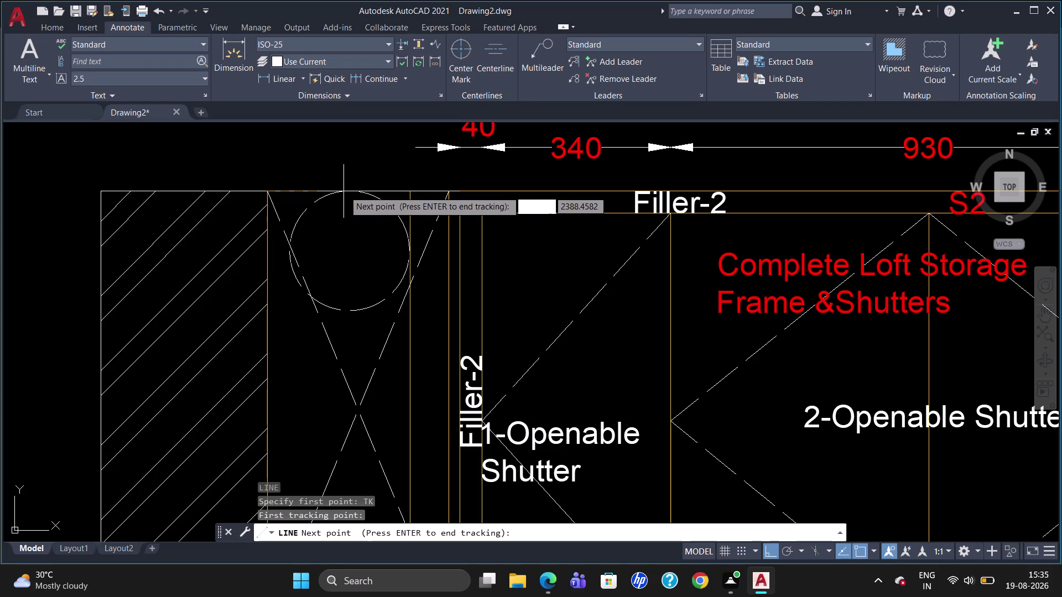
text(350)
key(Return)
key(Return)
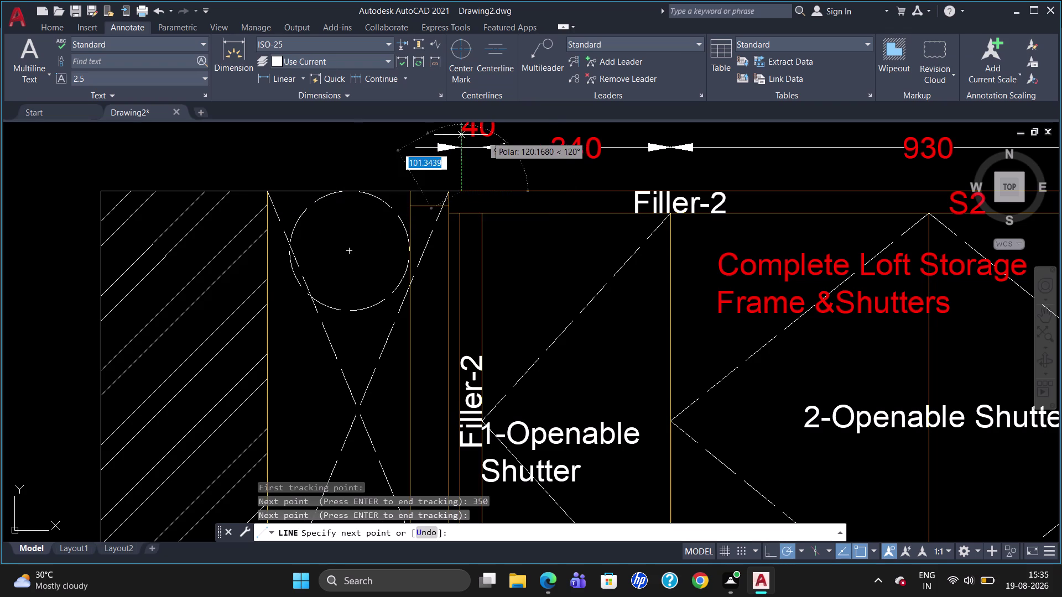
click(463, 132)
key(Escape)
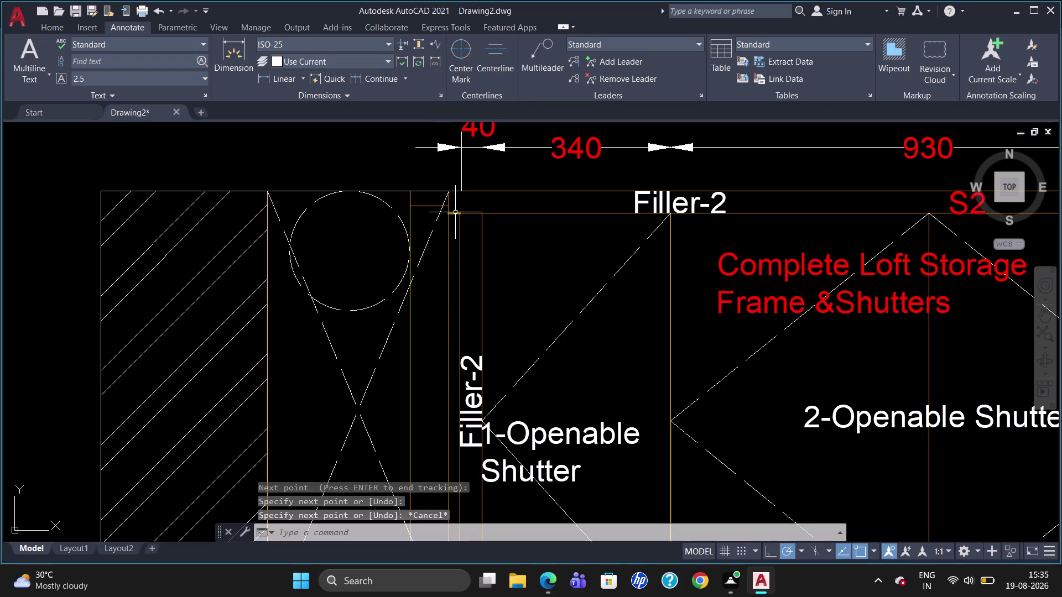
click(385, 77)
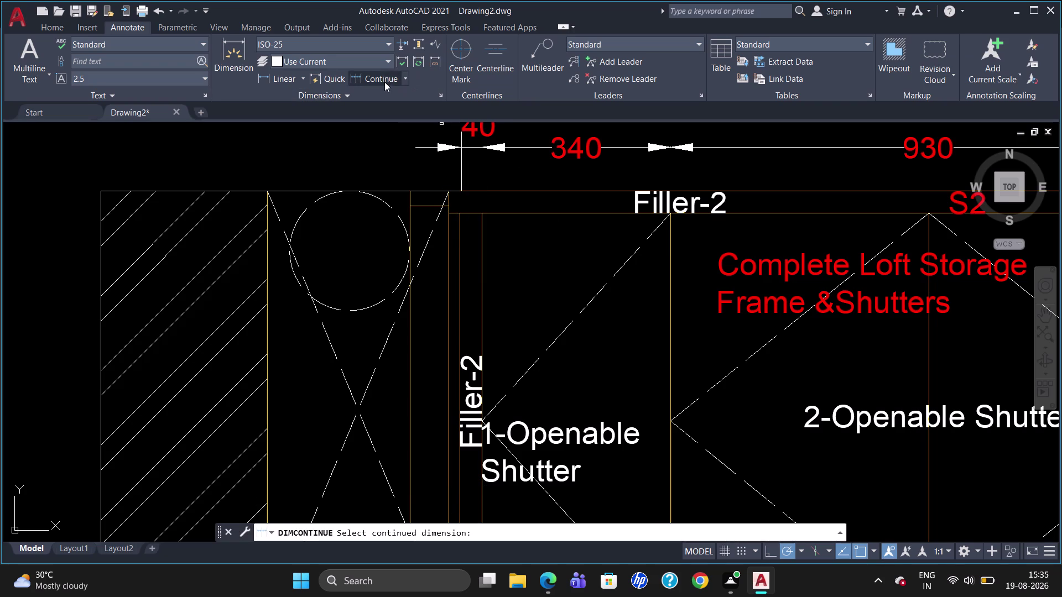
Continue a dimension to the reference line, then delete the resulting 387.62 span.
click(477, 127)
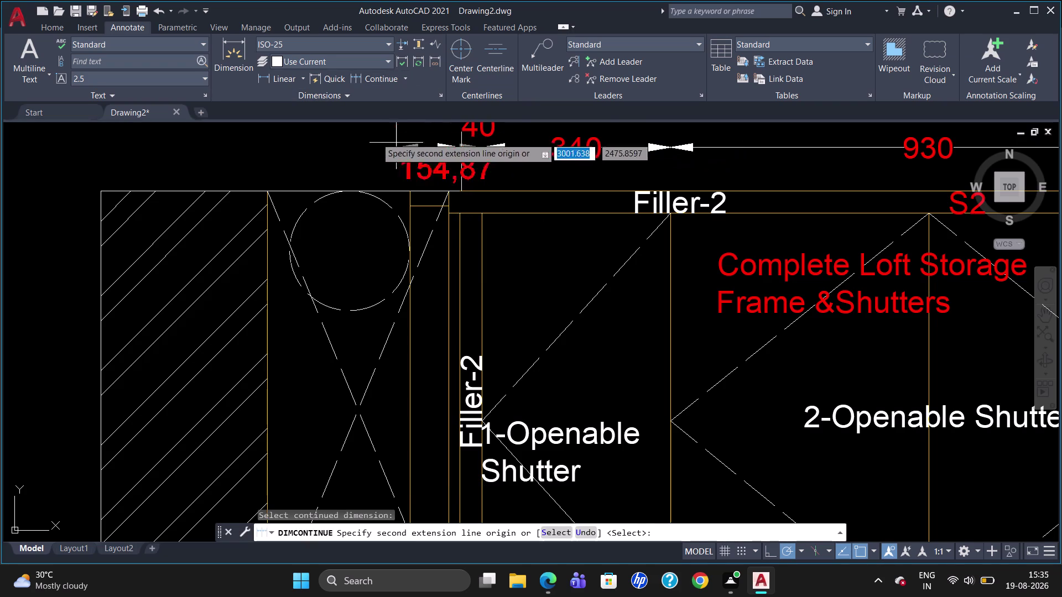
click(266, 197)
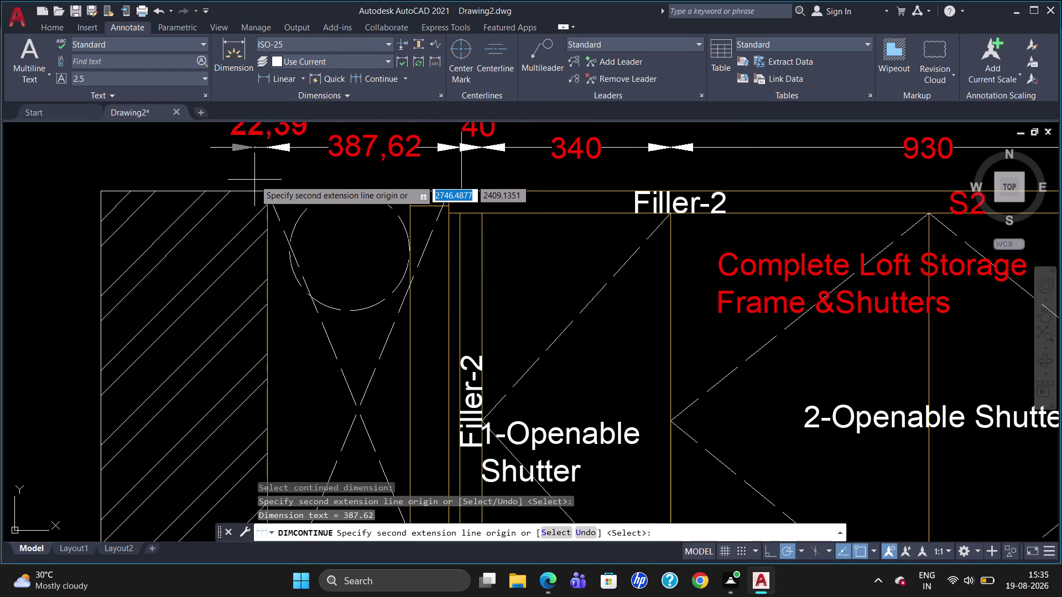
key(Escape)
click(345, 141)
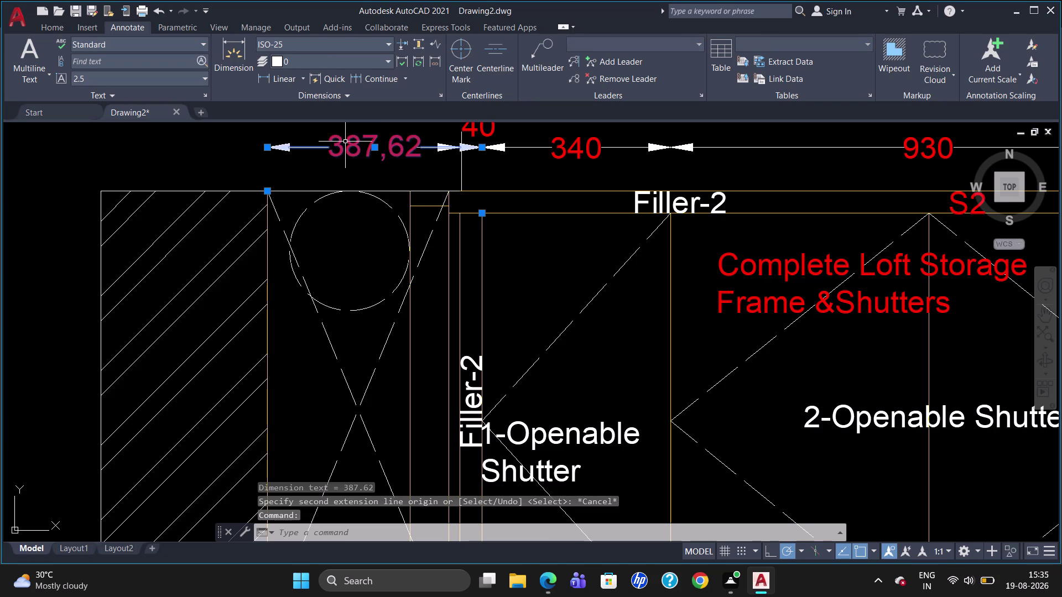
key(Delete)
Dimension the 350 span from the reference line to the wall corner.
text(DLI)
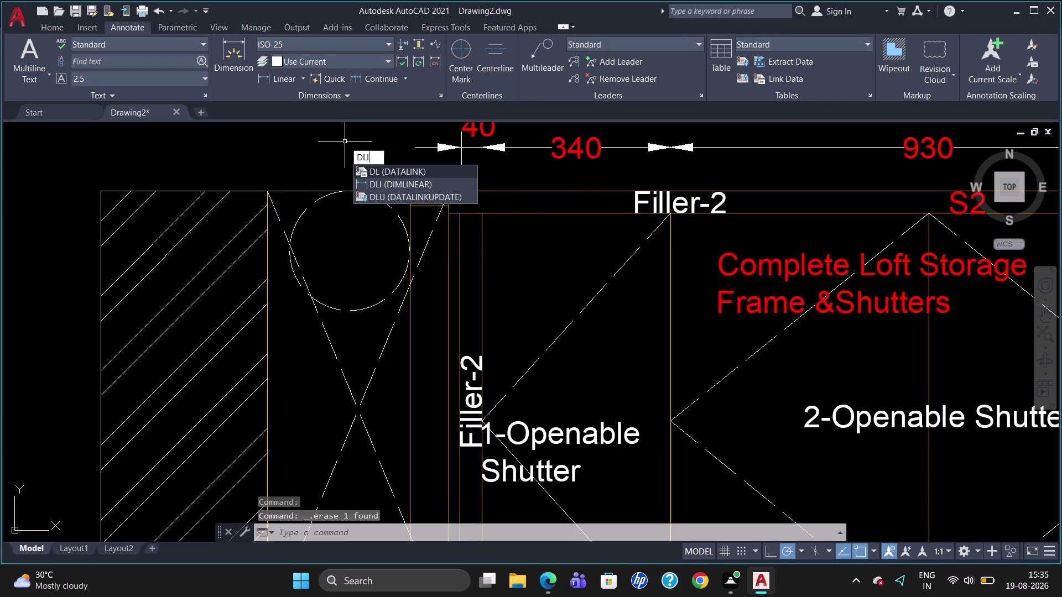
key(Return)
click(459, 171)
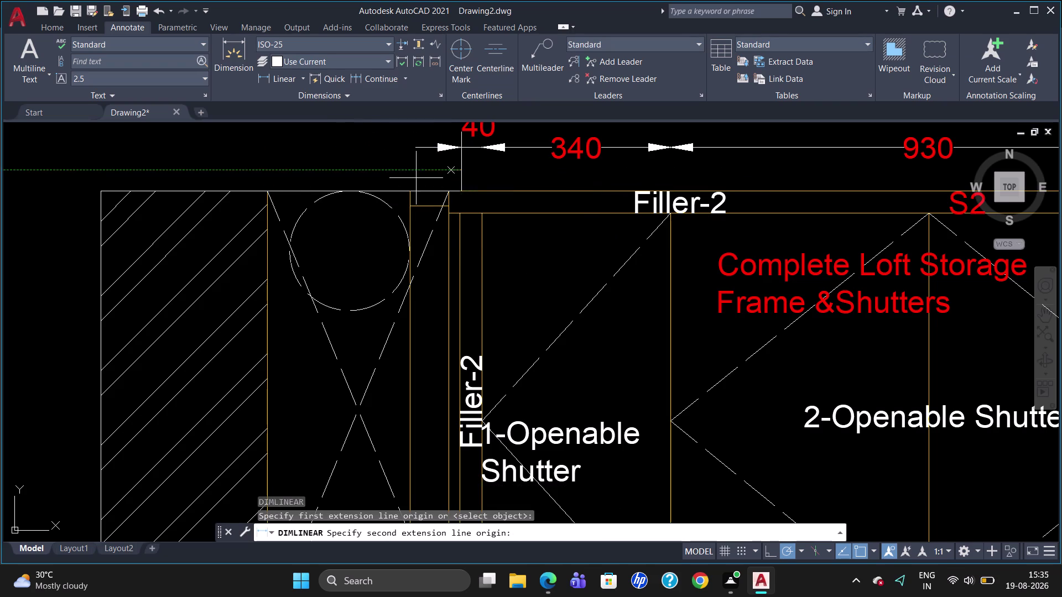
click(267, 192)
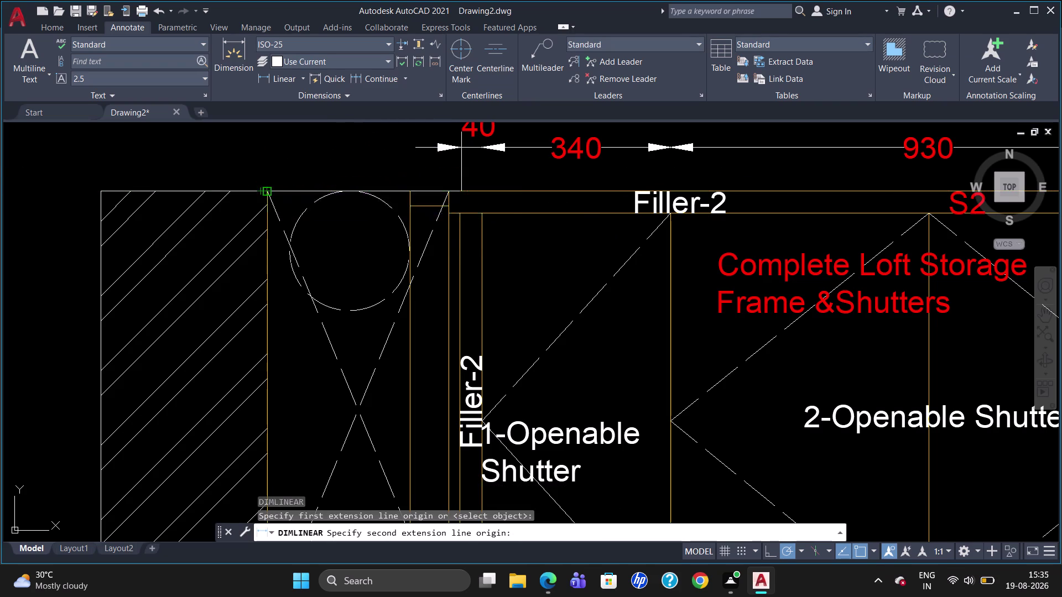
click(312, 148)
key(Escape)
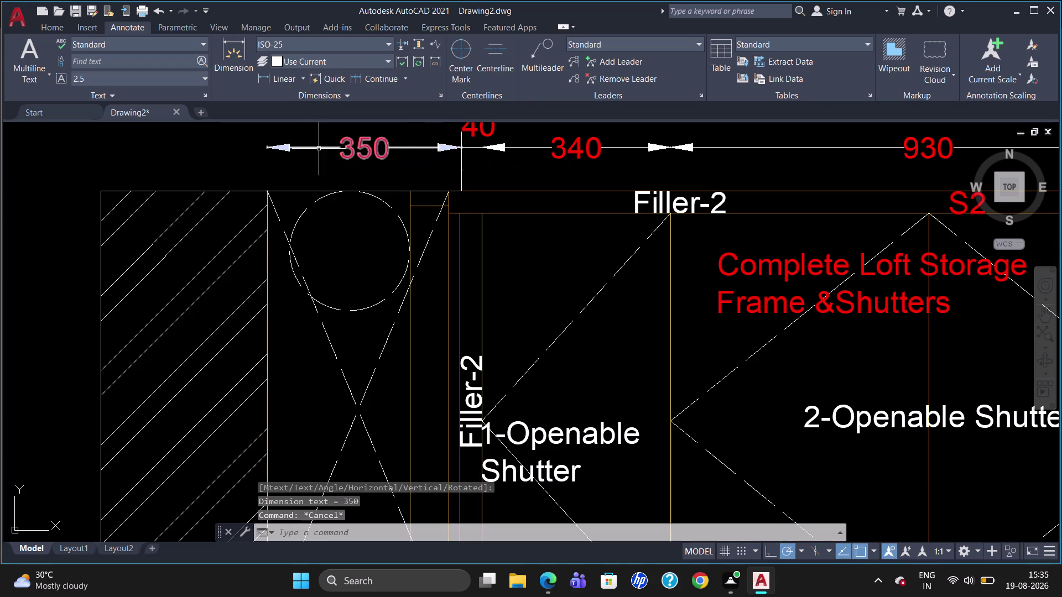
Erase the temporary reference line and clear the selection.
click(461, 177)
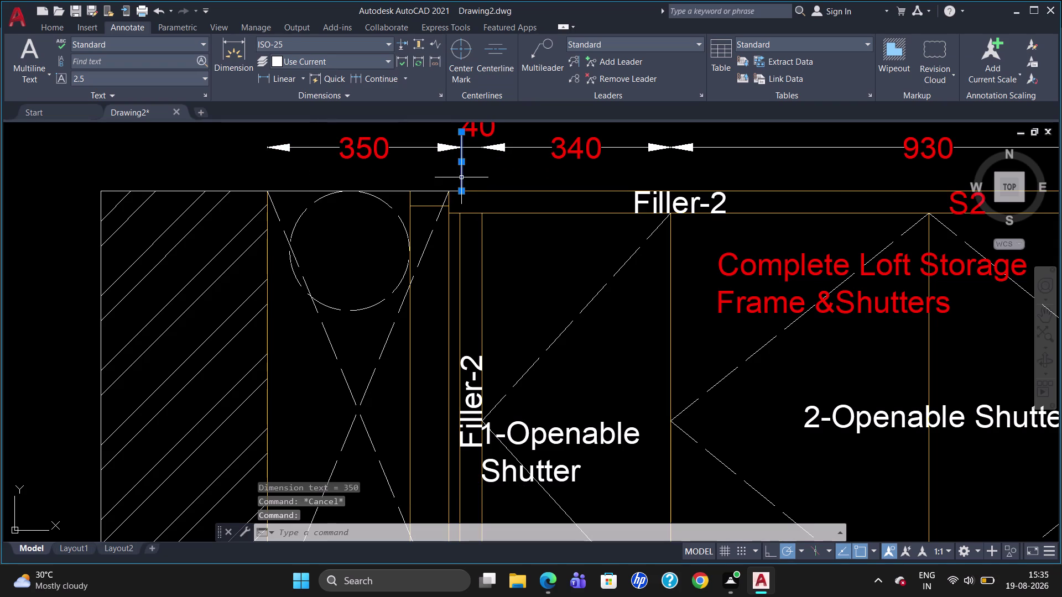
key(Delete)
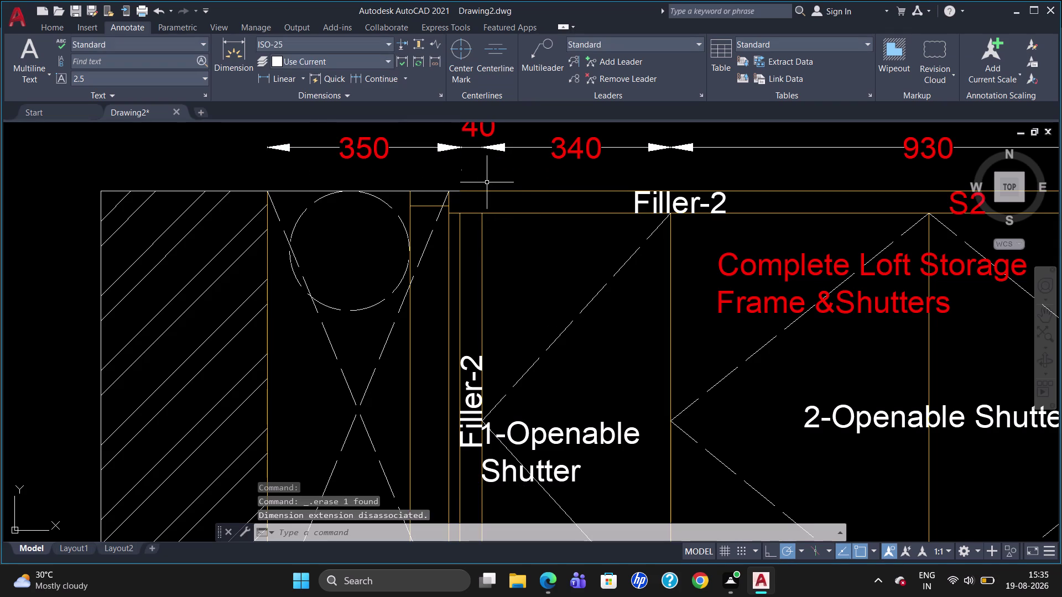
click(462, 173)
click(459, 169)
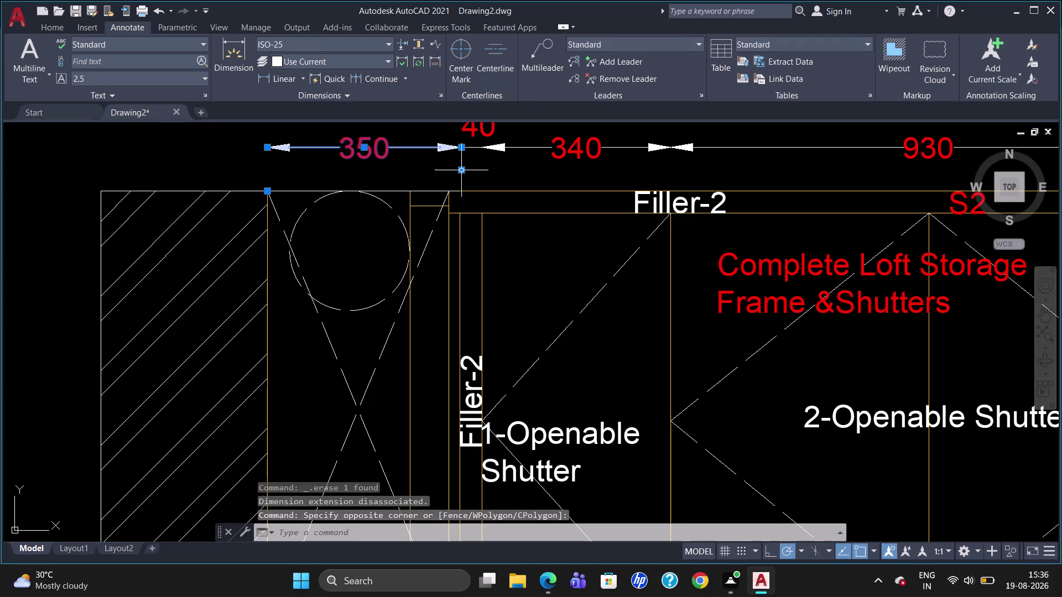
key(Escape)
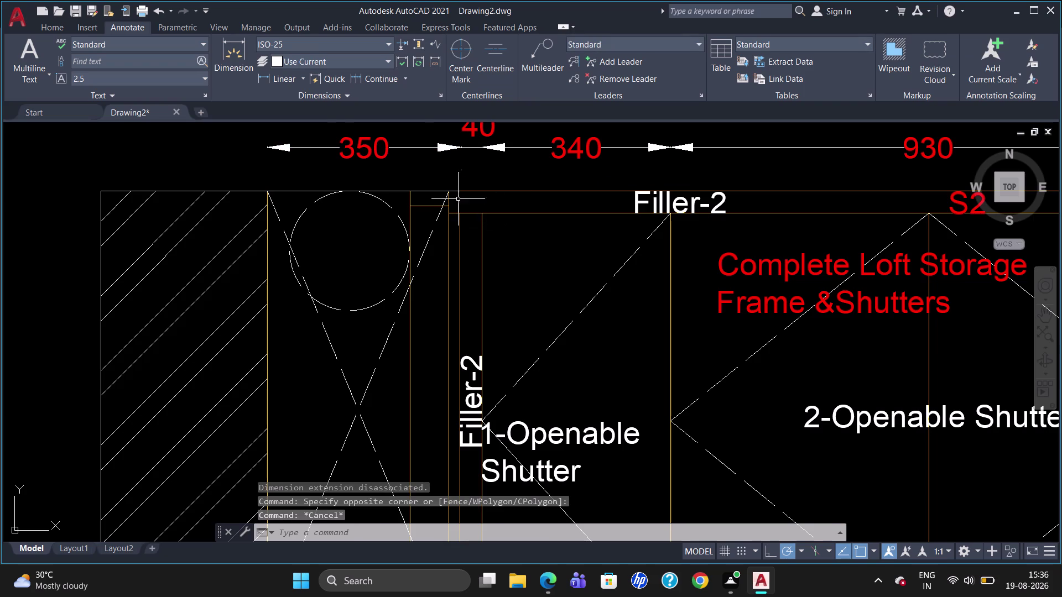
scroll(up, 3)
Bring up the ribbon's drawing and layer tools.
click(452, 188)
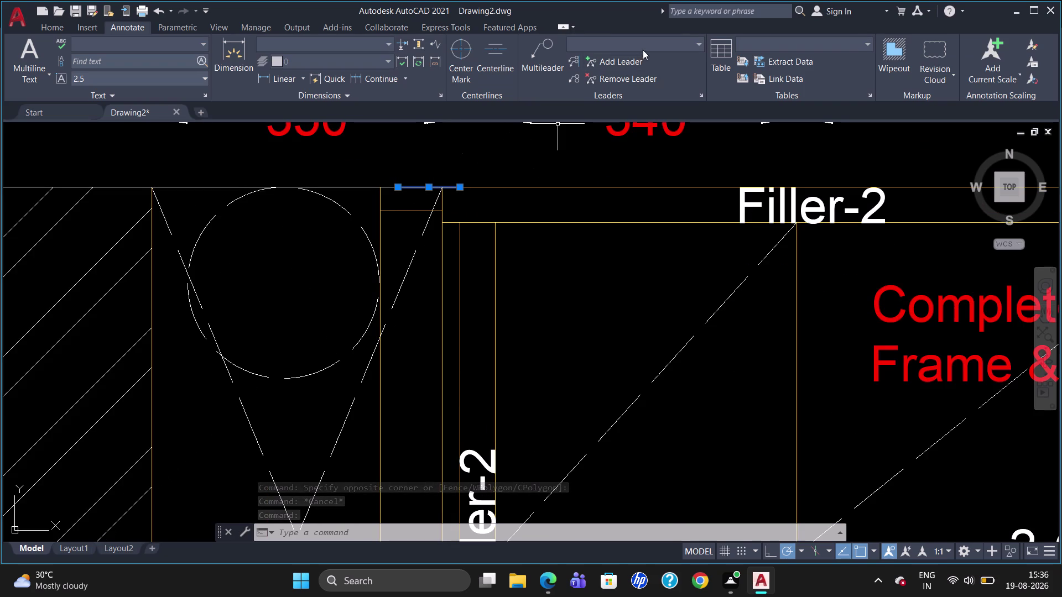
click(55, 32)
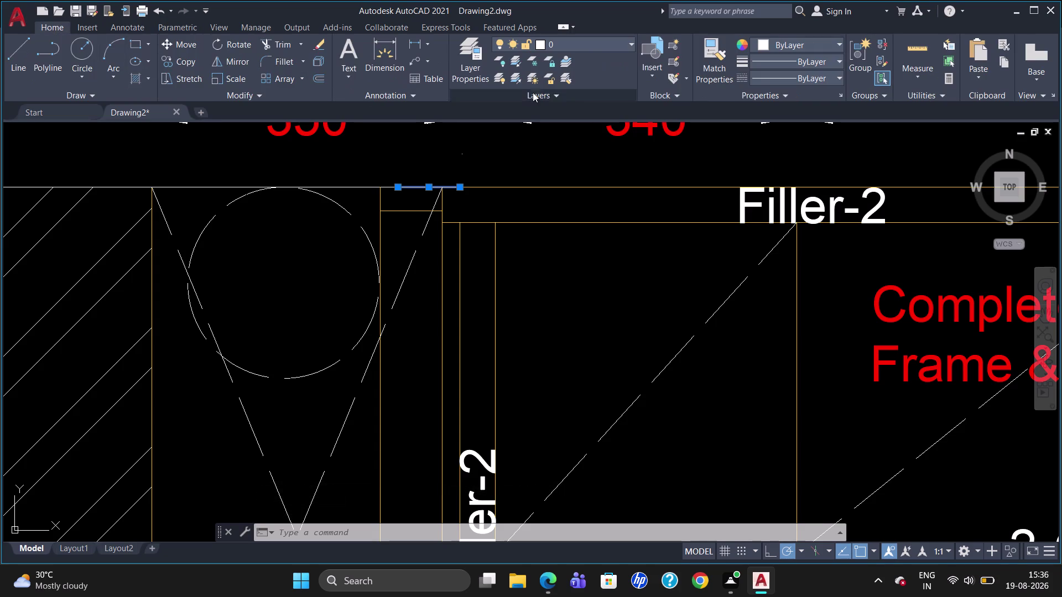
click(588, 42)
click(585, 94)
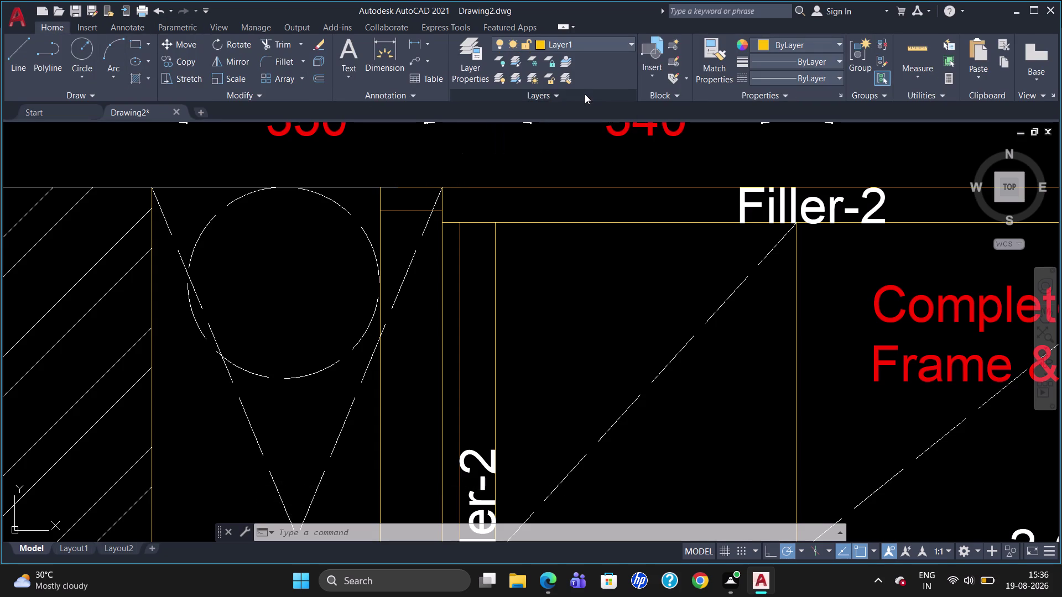
key(Escape)
key(Escape)
Break the vertical line beside the 350 space at the units' top edge.
click(358, 187)
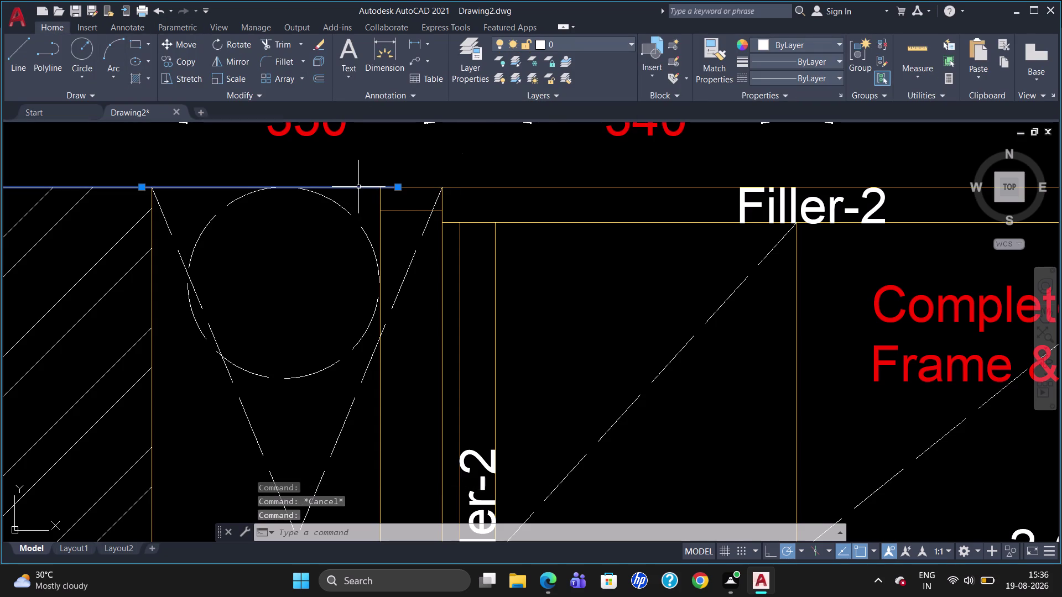
text(BR)
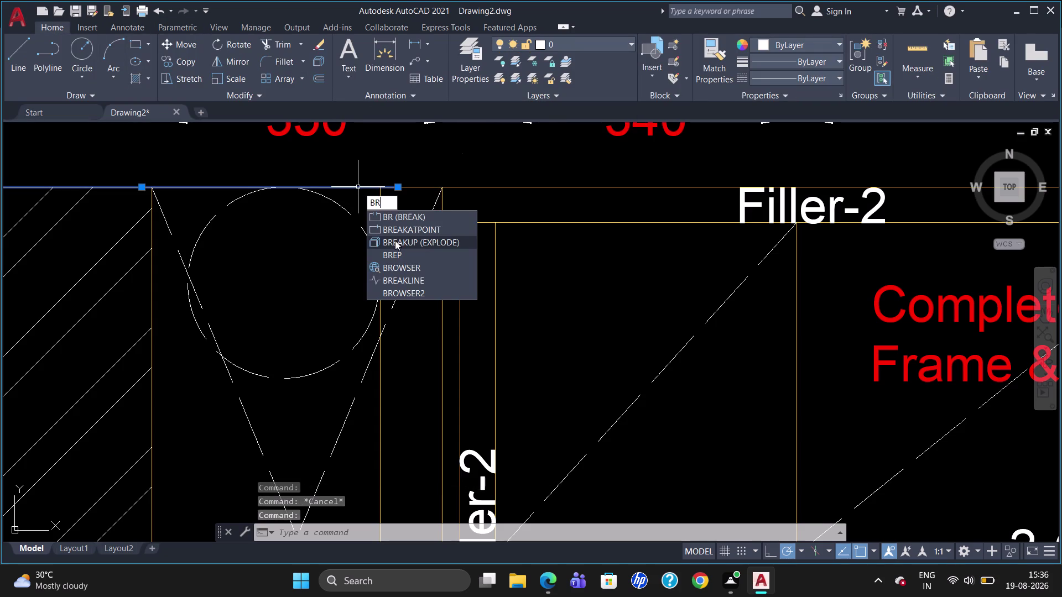
click(399, 230)
click(379, 187)
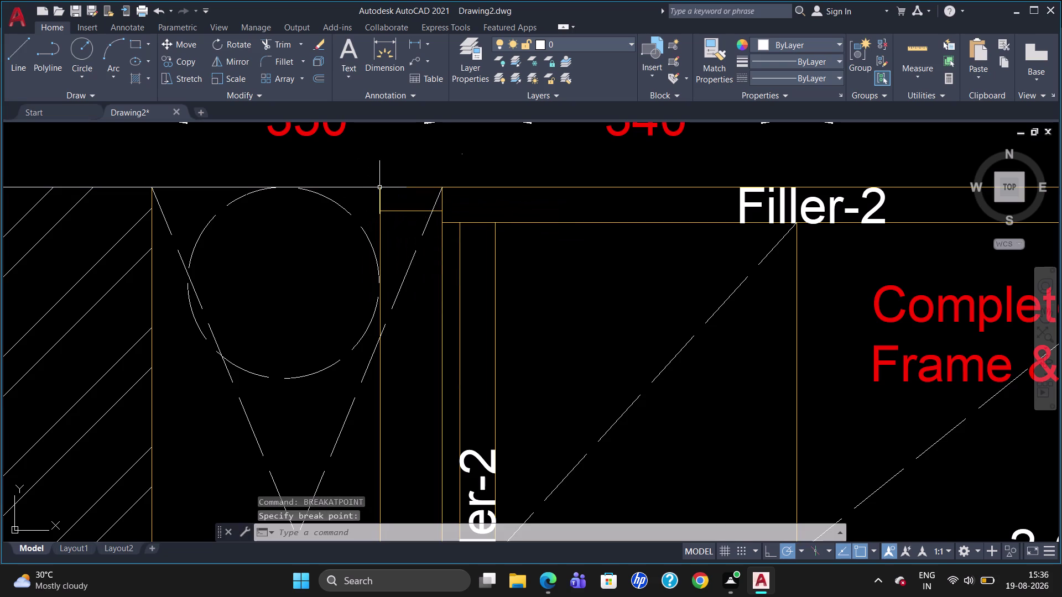
click(381, 187)
key(Escape)
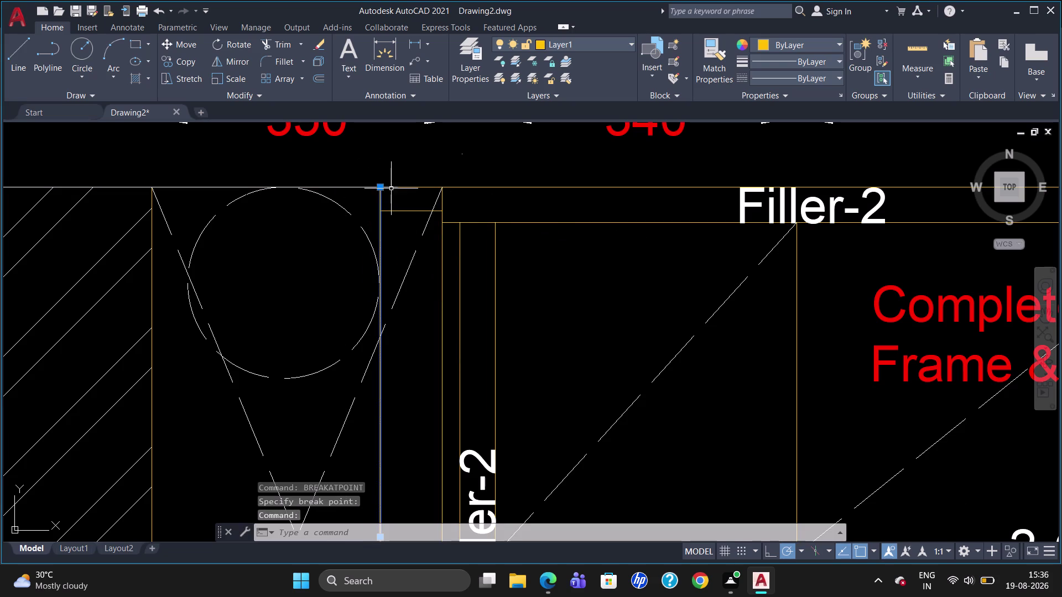
key(Escape)
Inspect the split line pieces and zoom around the drawing.
click(391, 188)
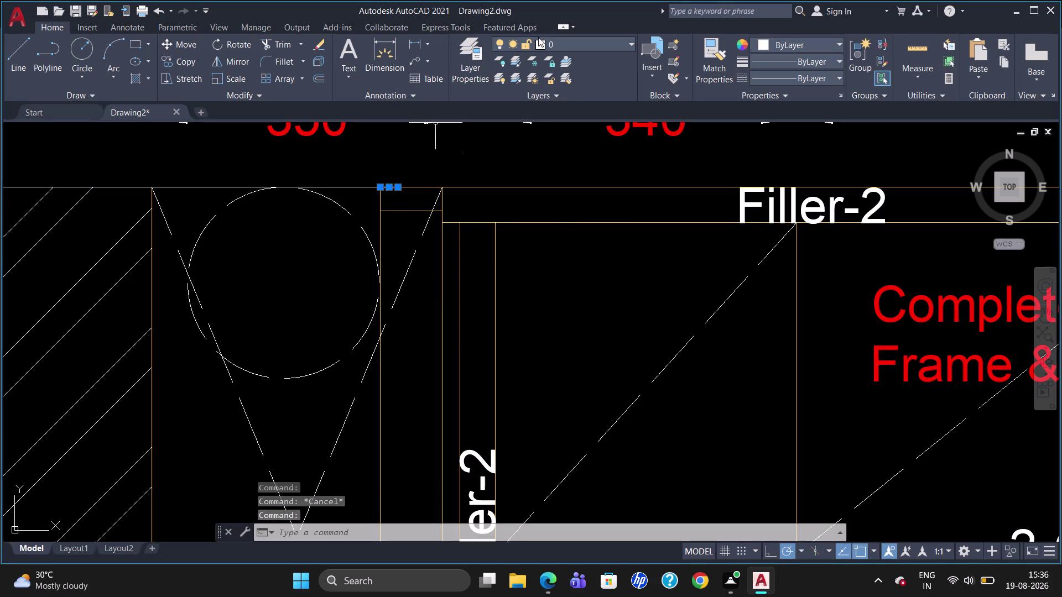
click(558, 43)
click(568, 91)
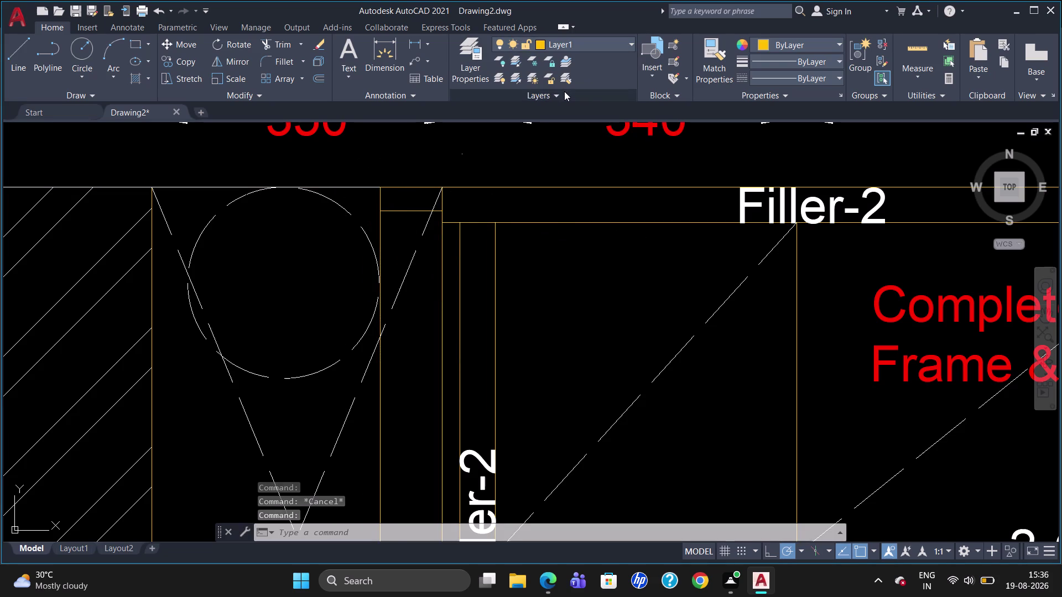
key(Escape)
key(Escape)
scroll(down, 3)
scroll(up, 3)
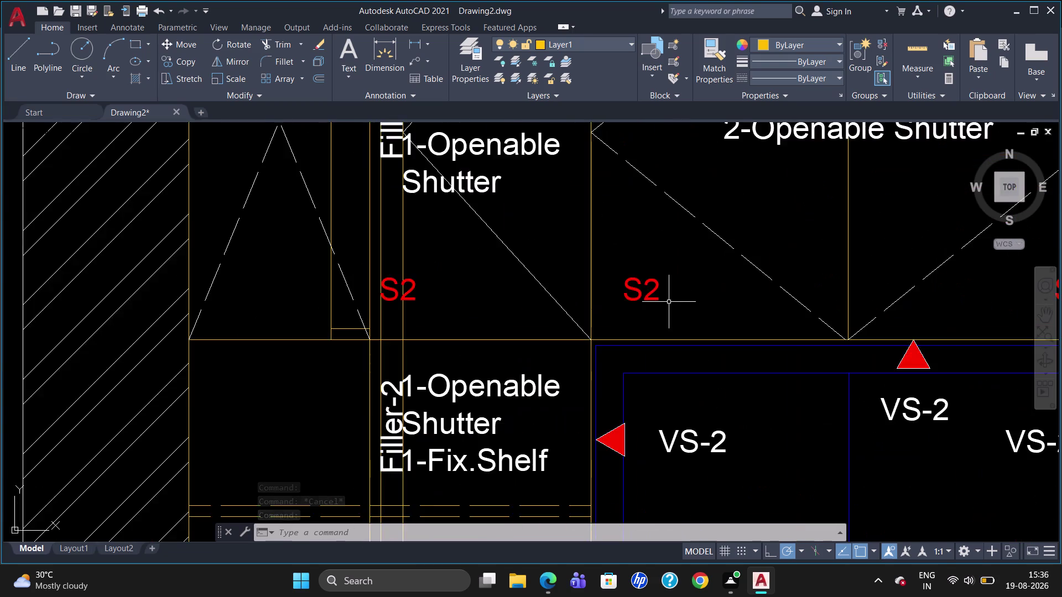
scroll(down, 3)
scroll(up, 3)
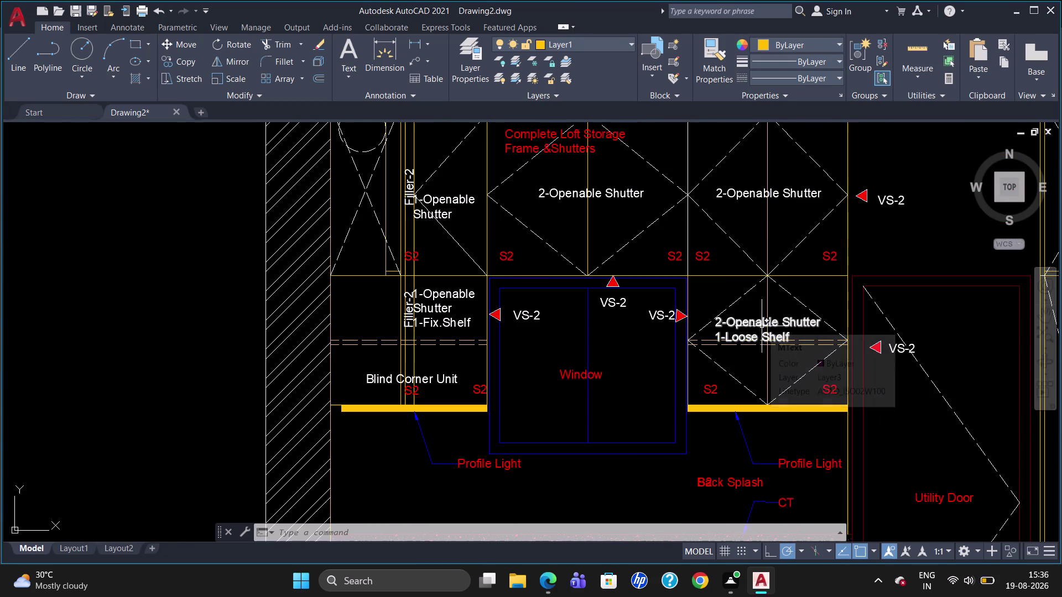
scroll(down, 3)
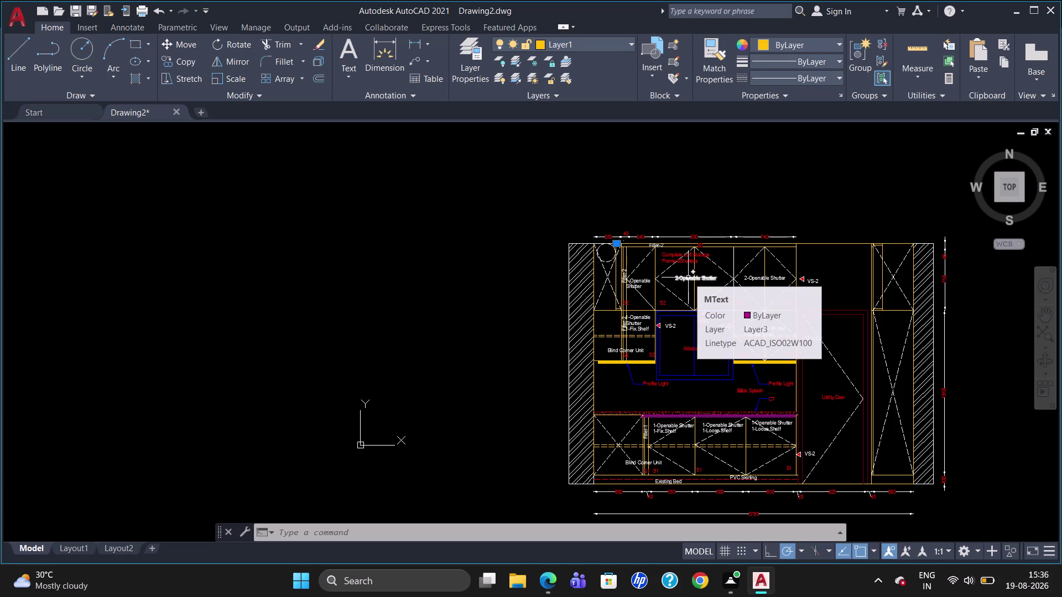
scroll(up, 3)
scroll(up, 3)
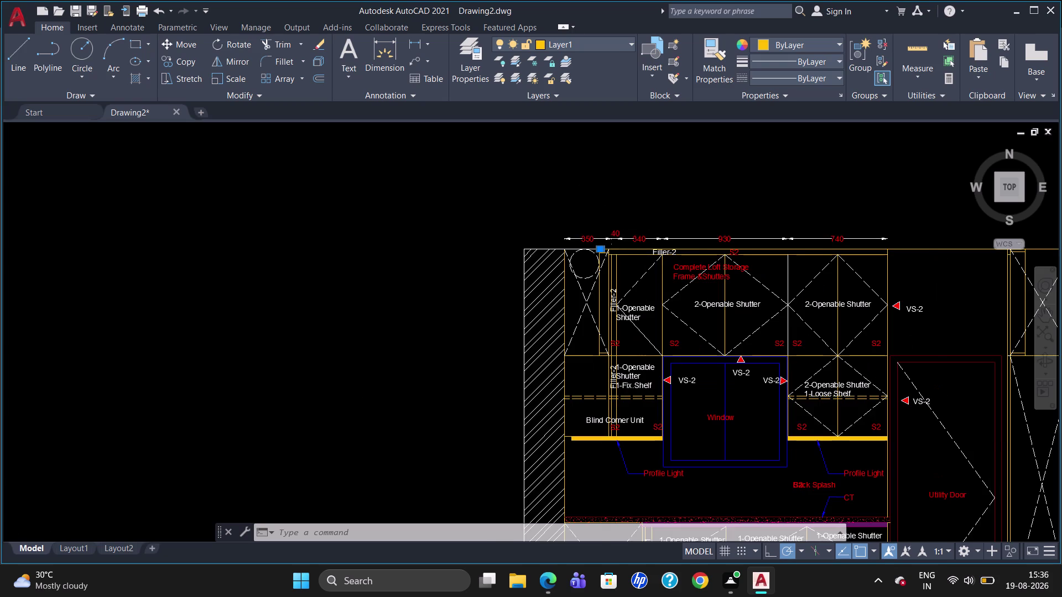
key(Escape)
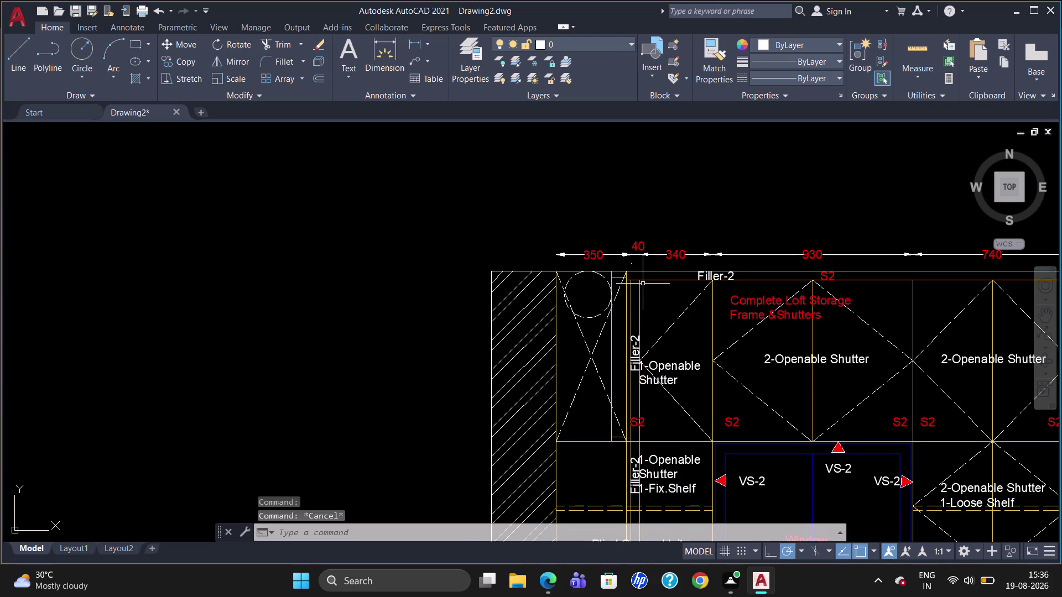
Begin a linear dimension along the dimension row, then abandon it.
text(DLI)
key(Return)
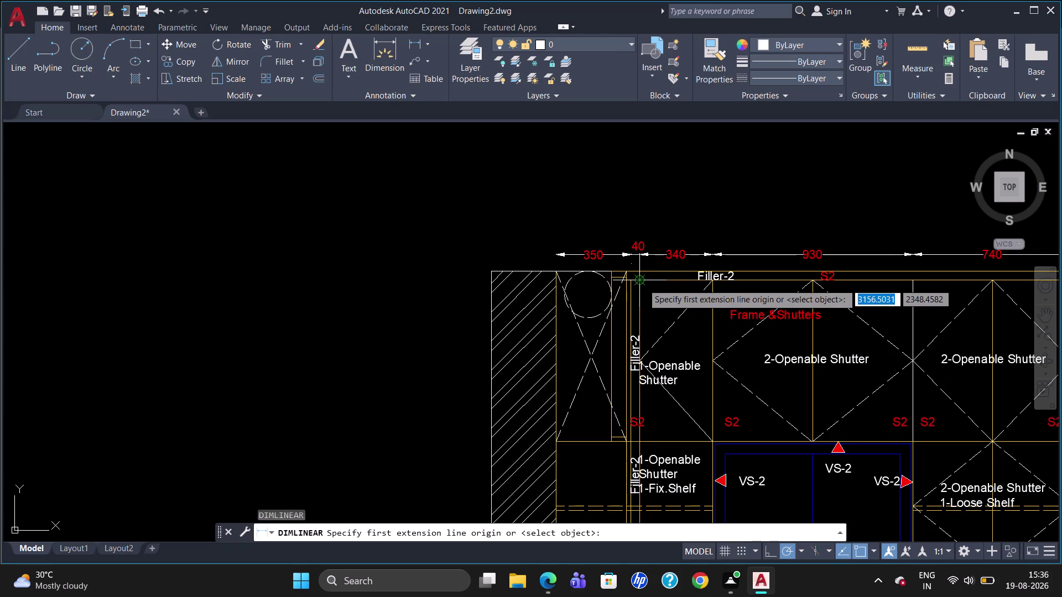
click(557, 274)
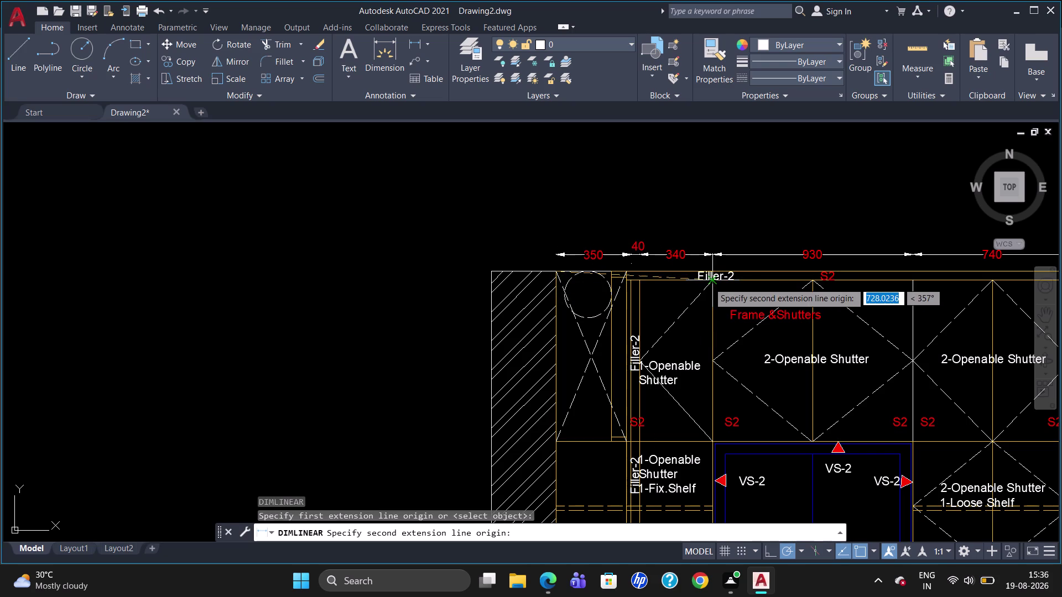
click(708, 282)
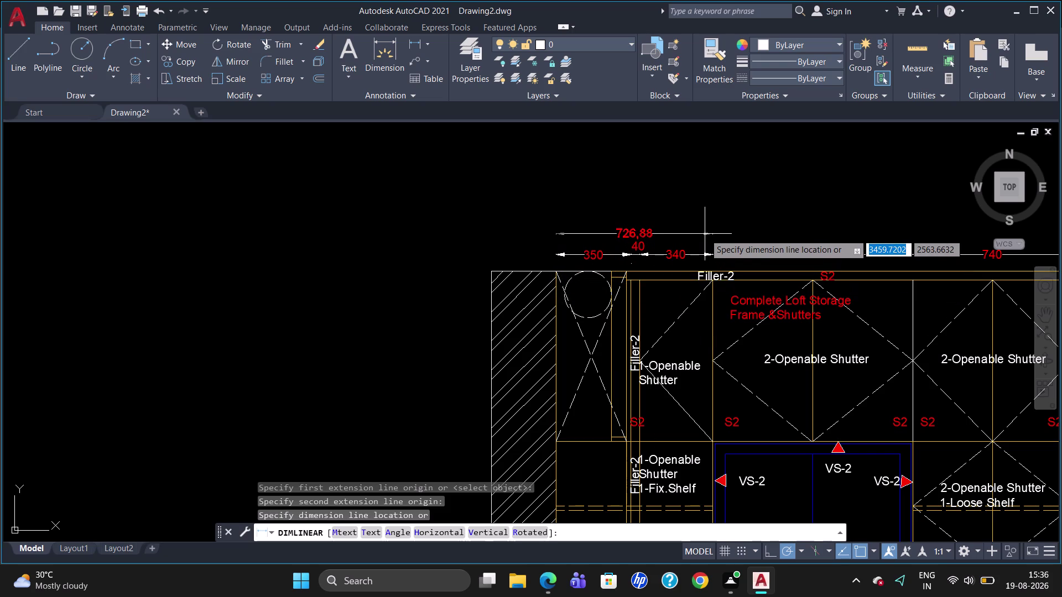
key(Escape)
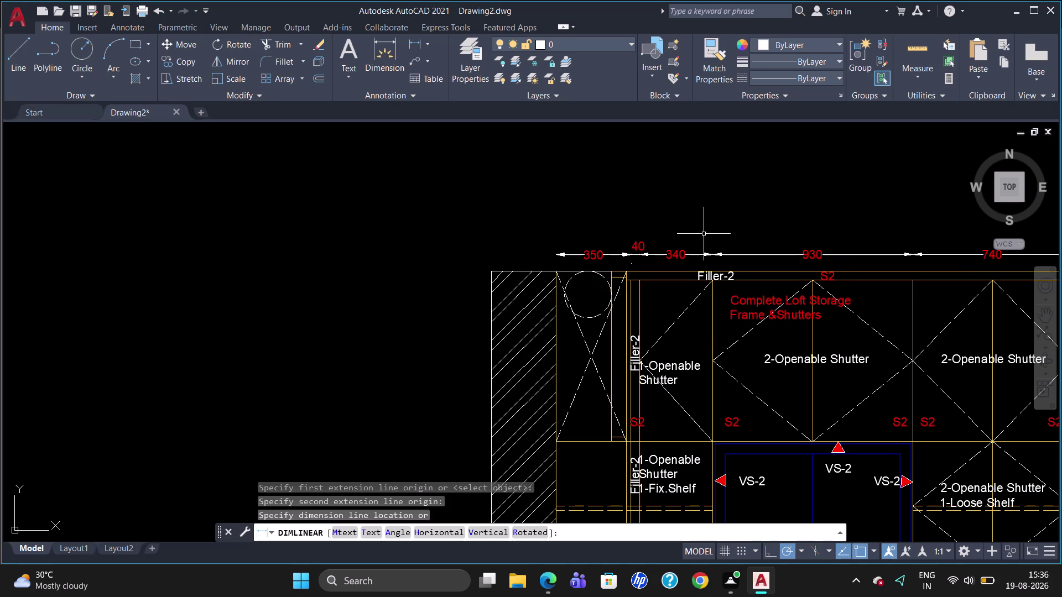
Start a line tracked 730 right of the dimension row's left end.
key(l)
key(Return)
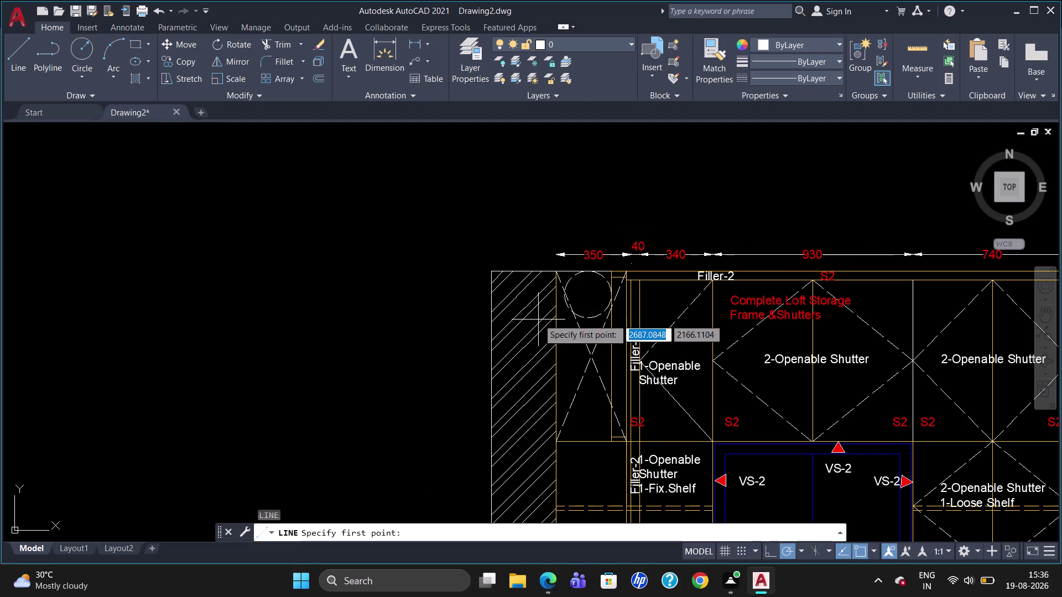
click(554, 273)
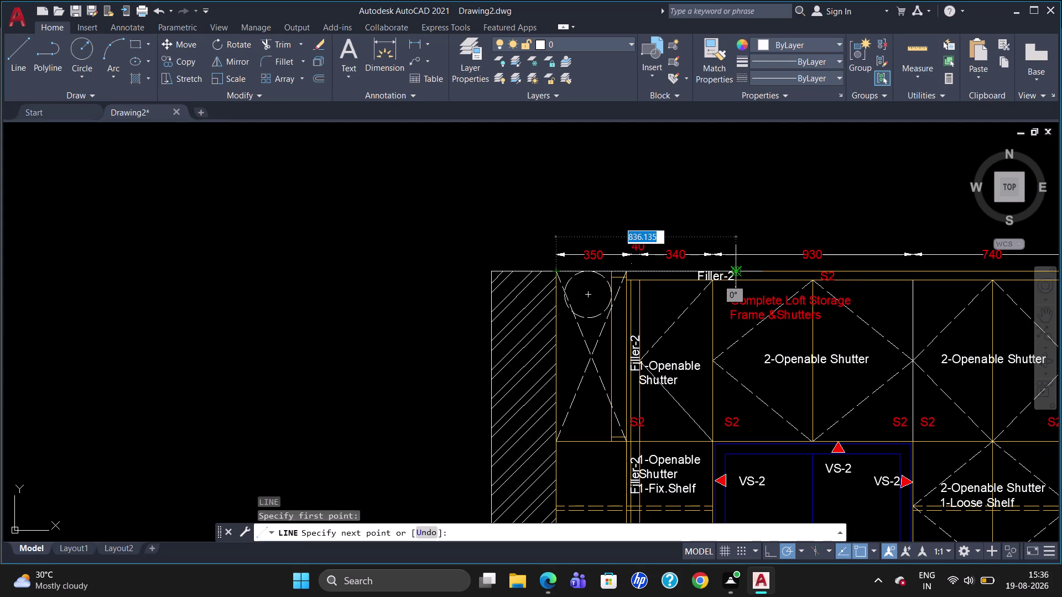
text(TK)
key(Return)
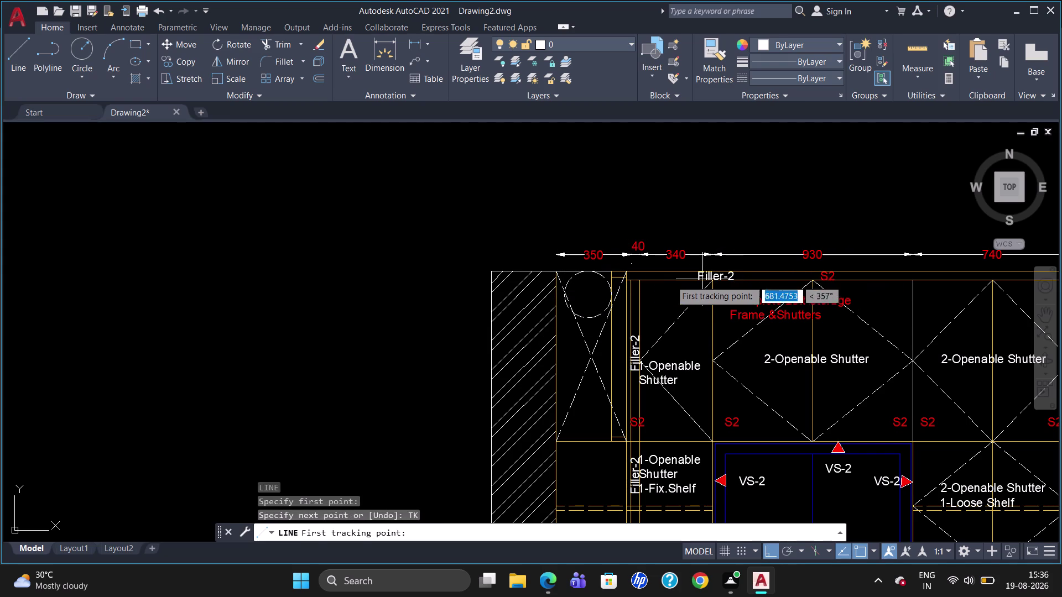
click(558, 273)
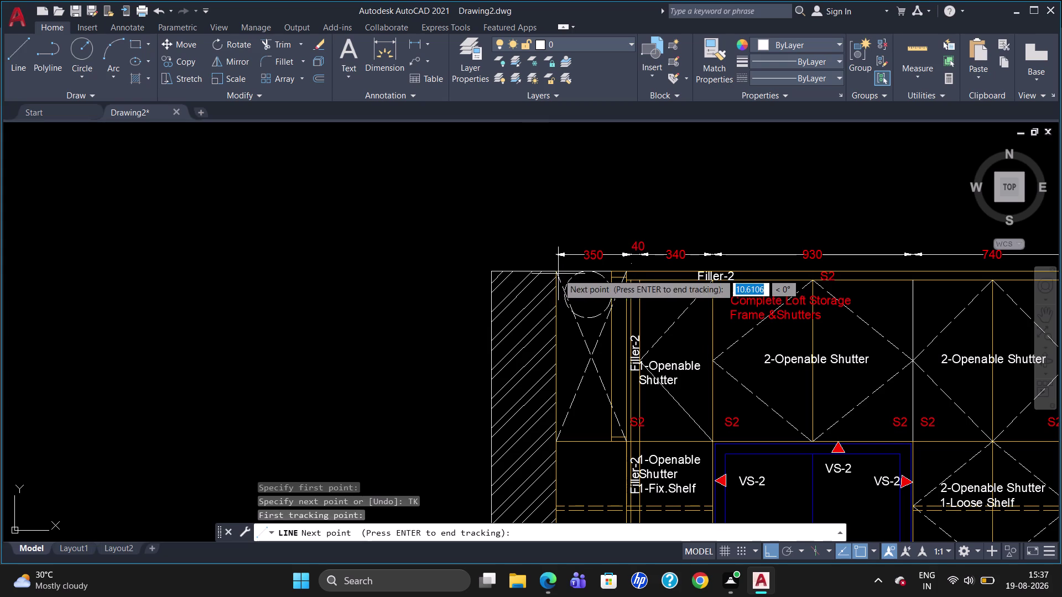
text(7)
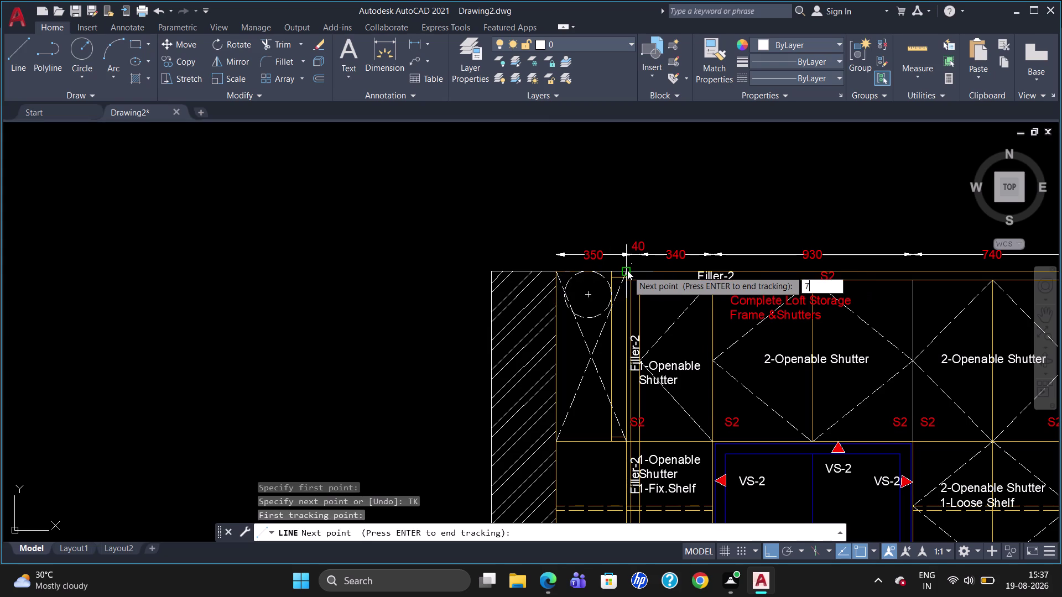
text(3)
key(0)
key(Return)
Draw the guide line straight up above the dimensions and exit.
key(Return)
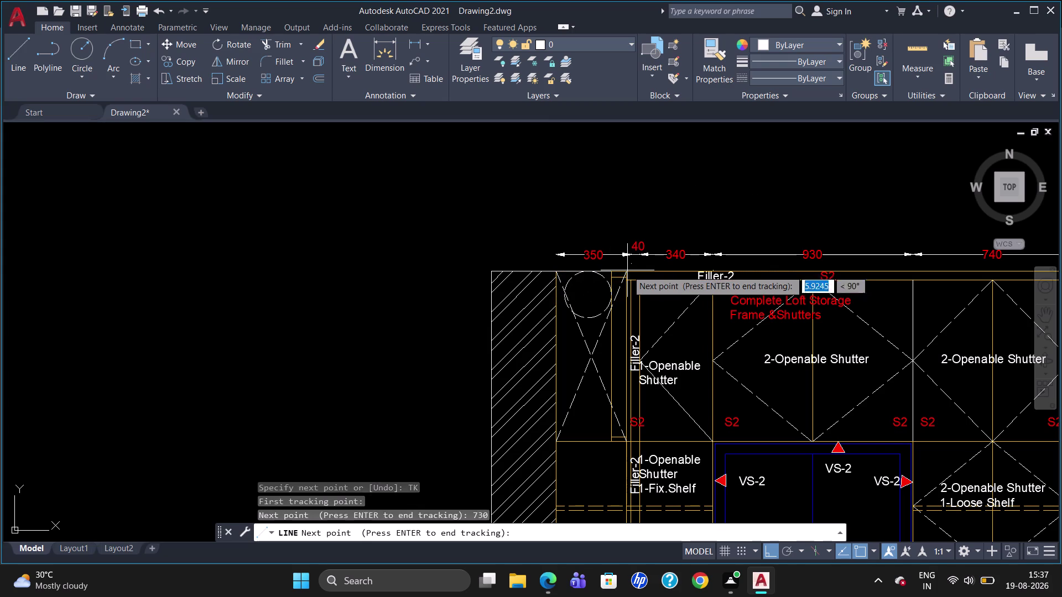
click(711, 213)
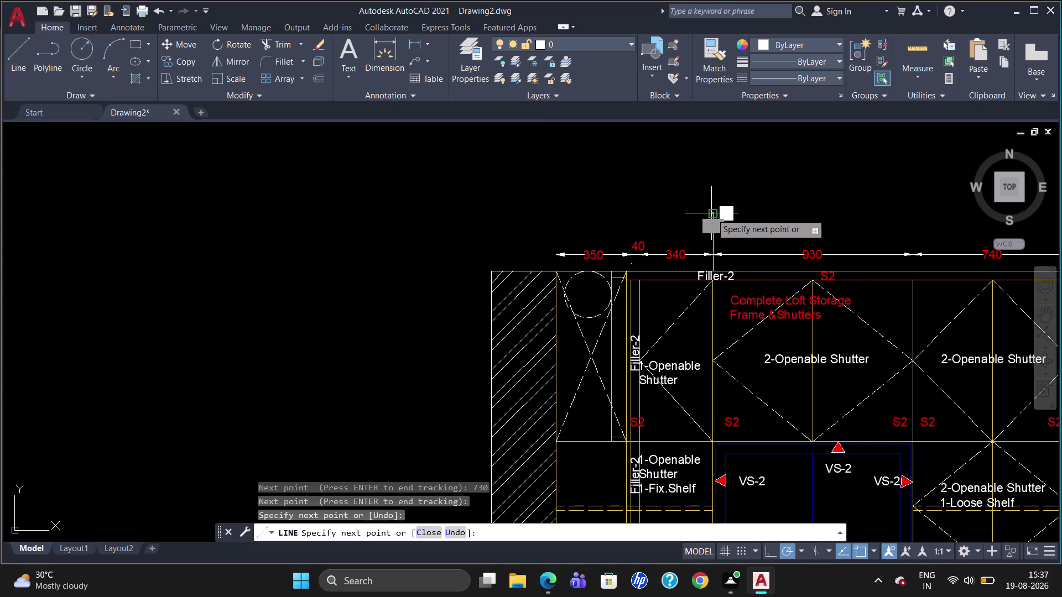
key(Escape)
text(DLI)
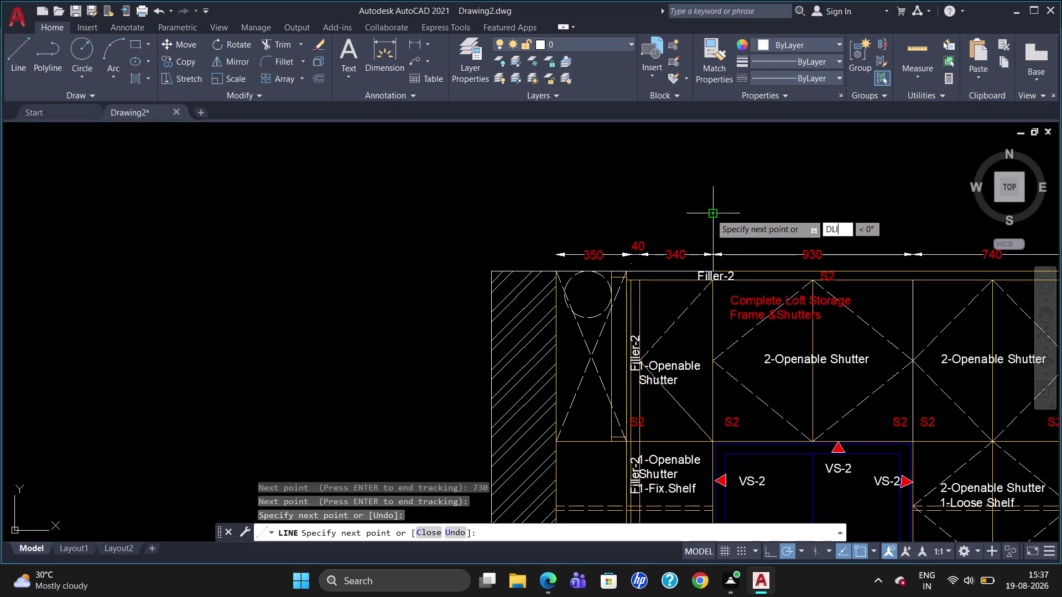
key(Return)
key(Escape)
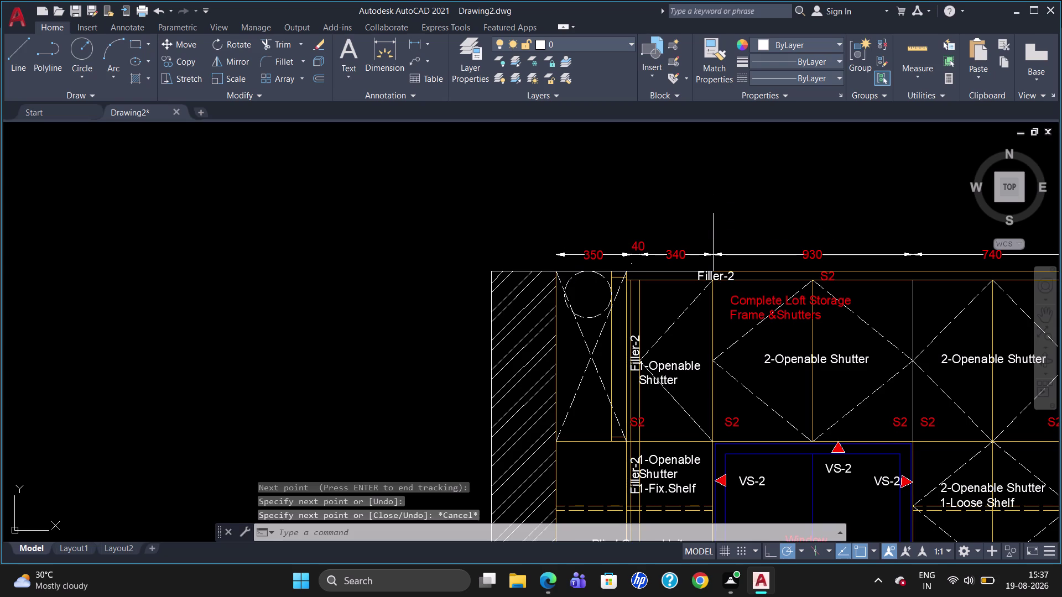
Add a 730 linear dimension above the 350, 40 and 340 row, measured to the guide line.
text(DLI)
key(Return)
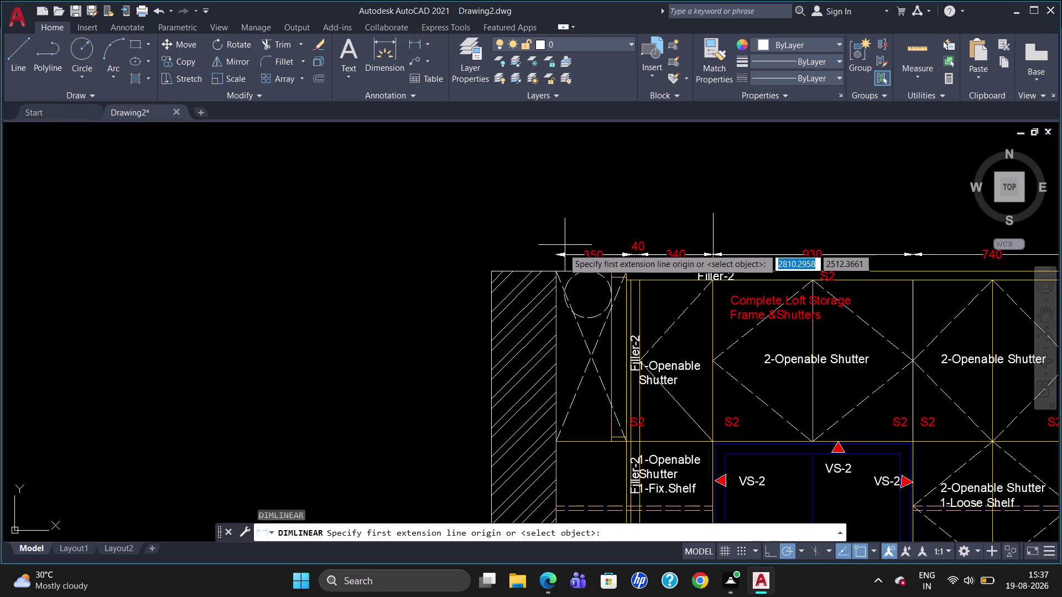
click(556, 274)
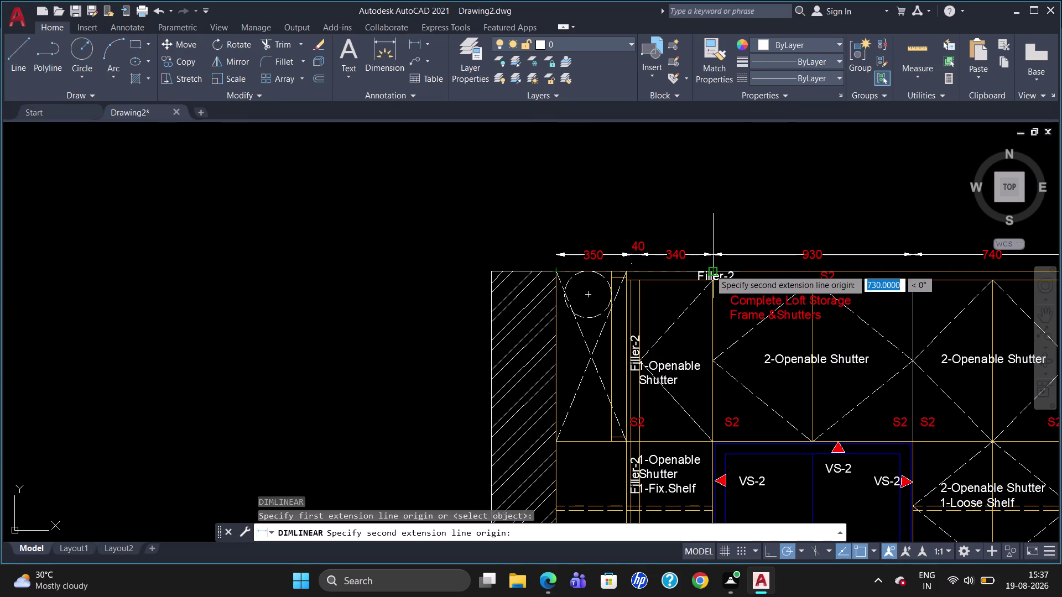
click(710, 269)
click(703, 225)
Erase the temporary guide line.
click(713, 237)
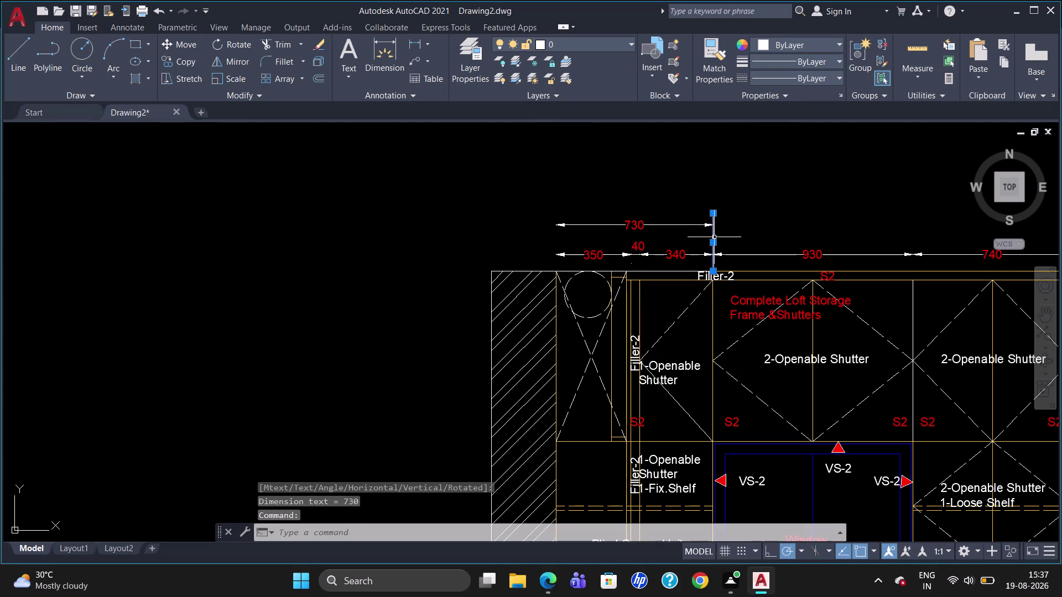
key(Delete)
scroll(down, 3)
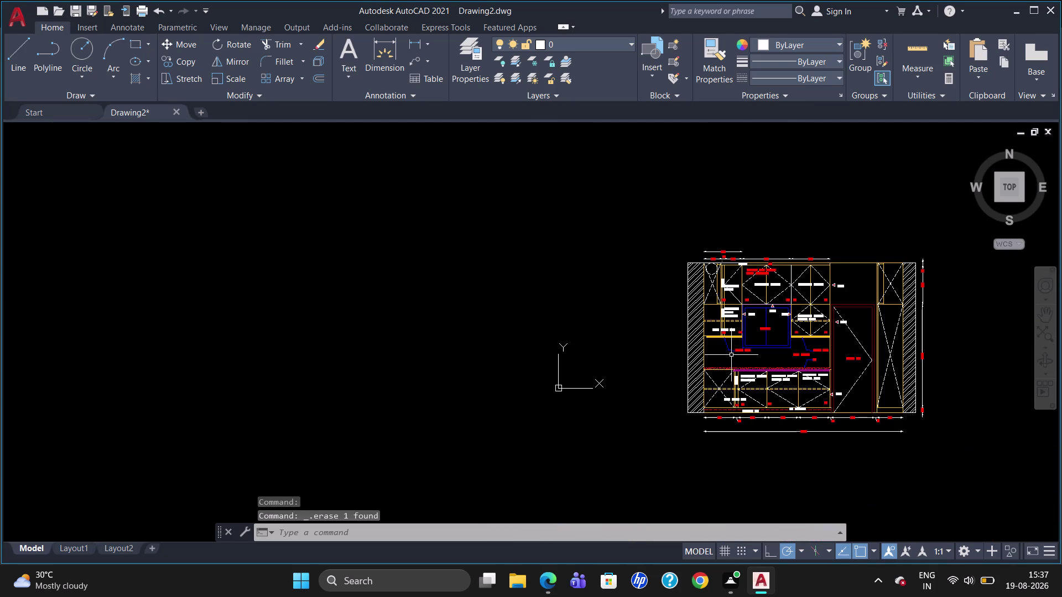
scroll(down, 3)
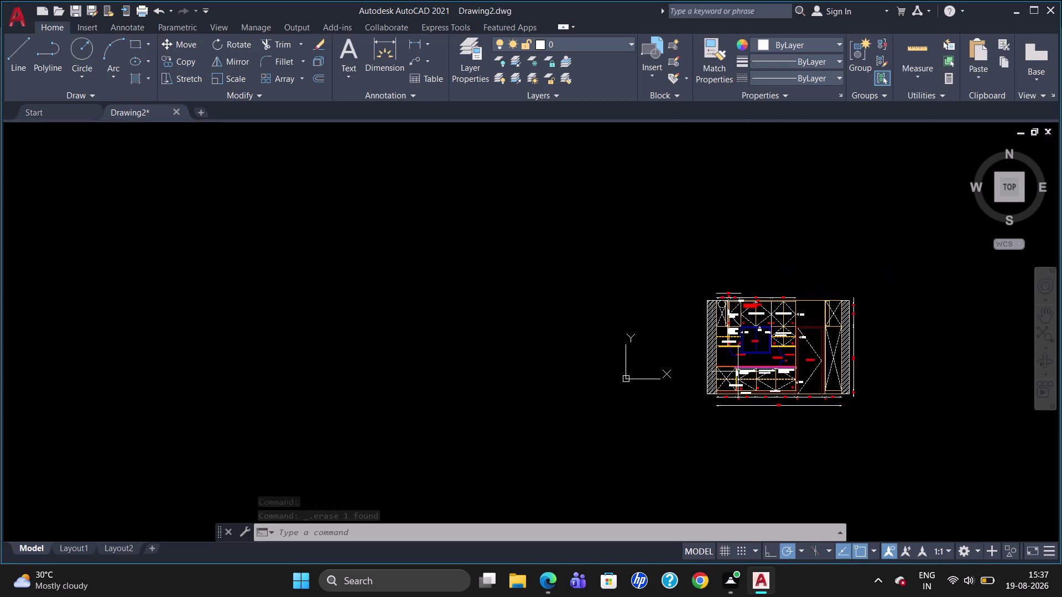
scroll(up, 3)
scroll(down, 3)
scroll(up, 3)
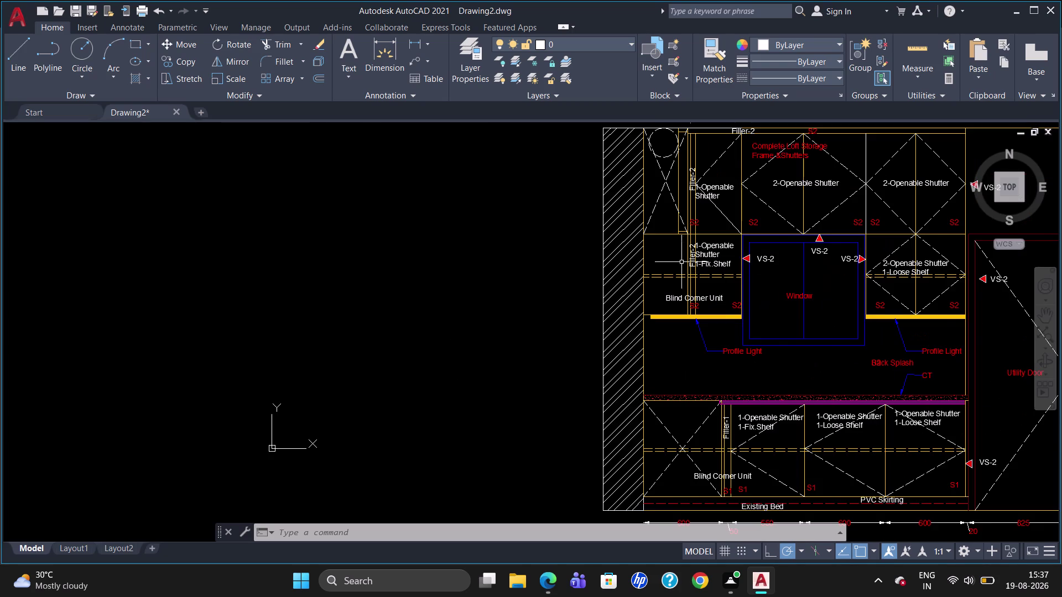
scroll(down, 3)
scroll(up, 3)
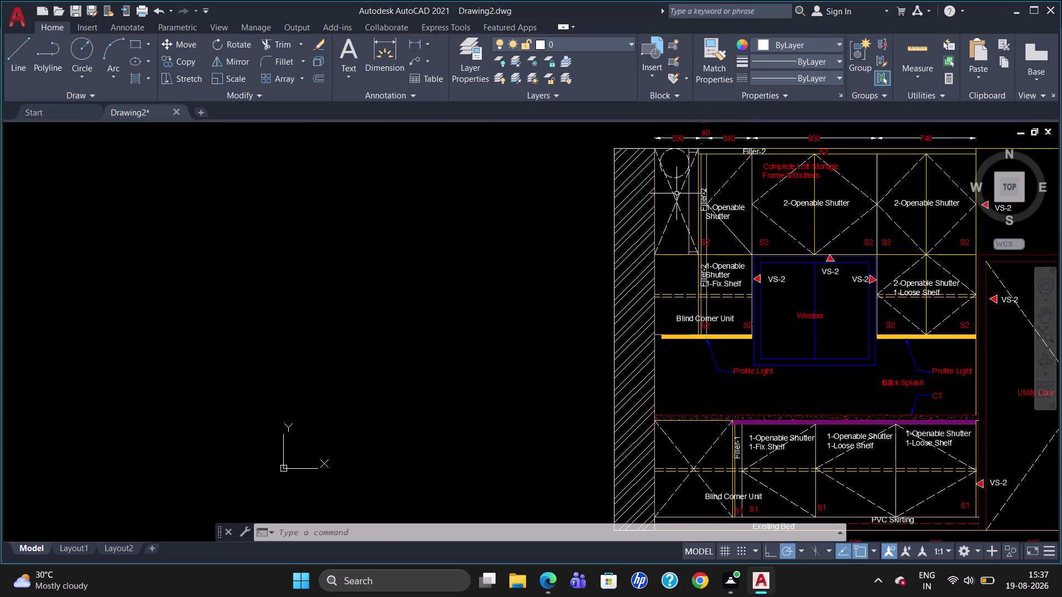
text(DLI)
key(Return)
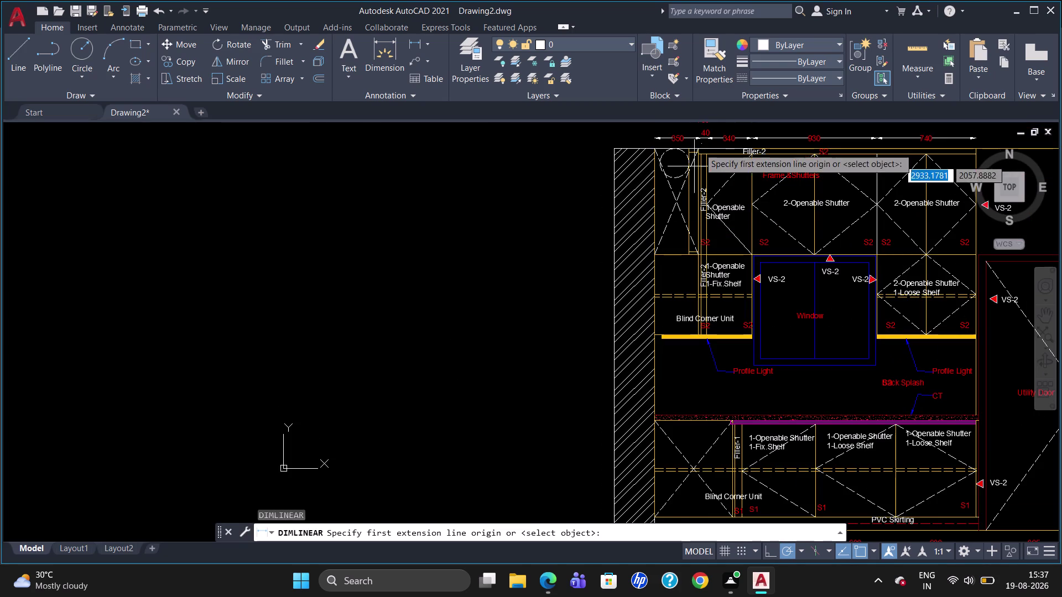
Dimension the top 40 segment vertically on the left of the wall.
scroll(up, 3)
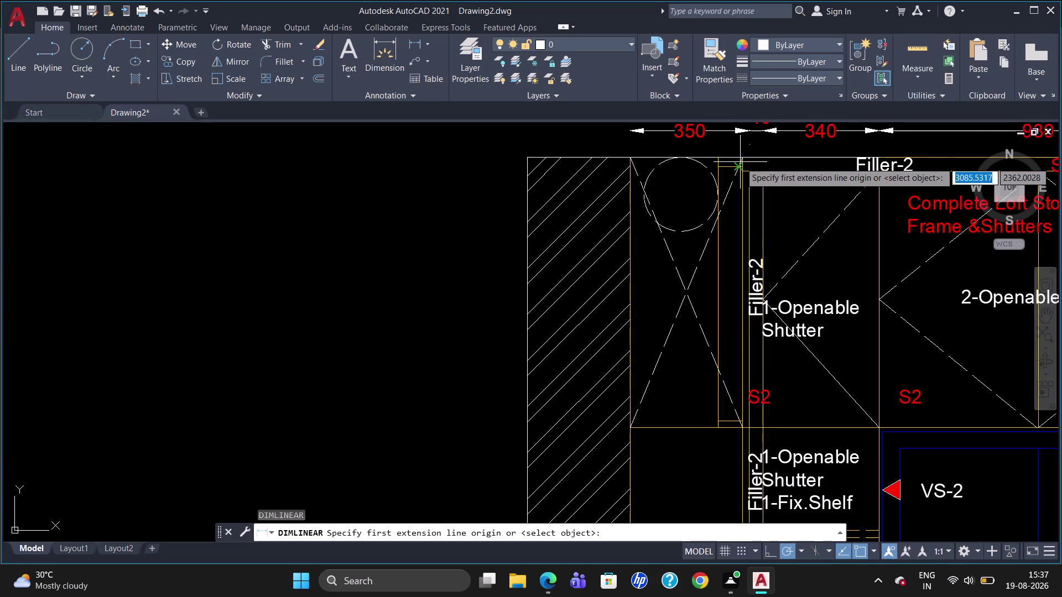
click(742, 157)
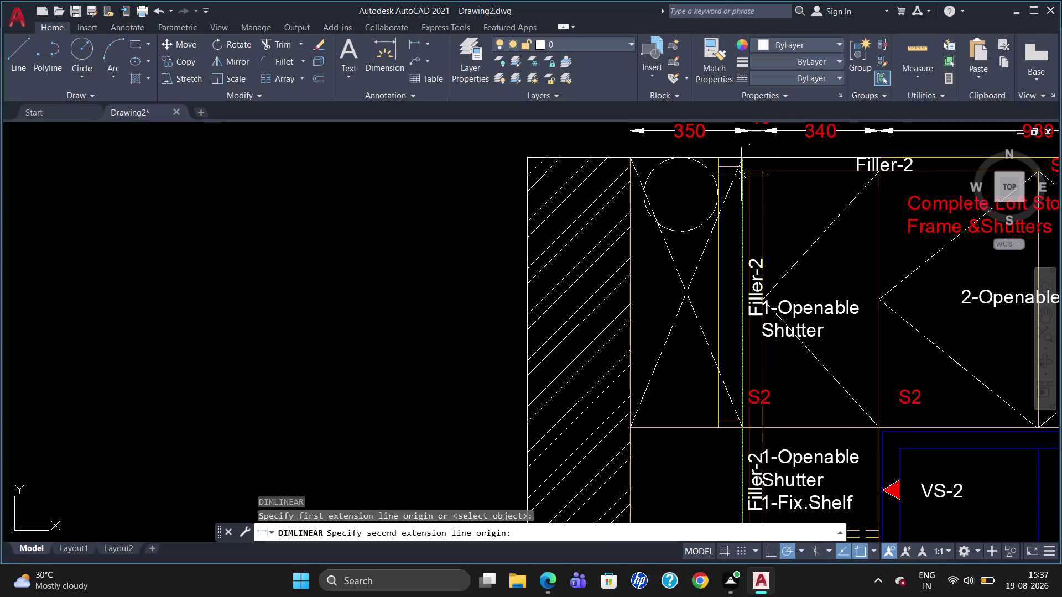
click(742, 173)
click(492, 162)
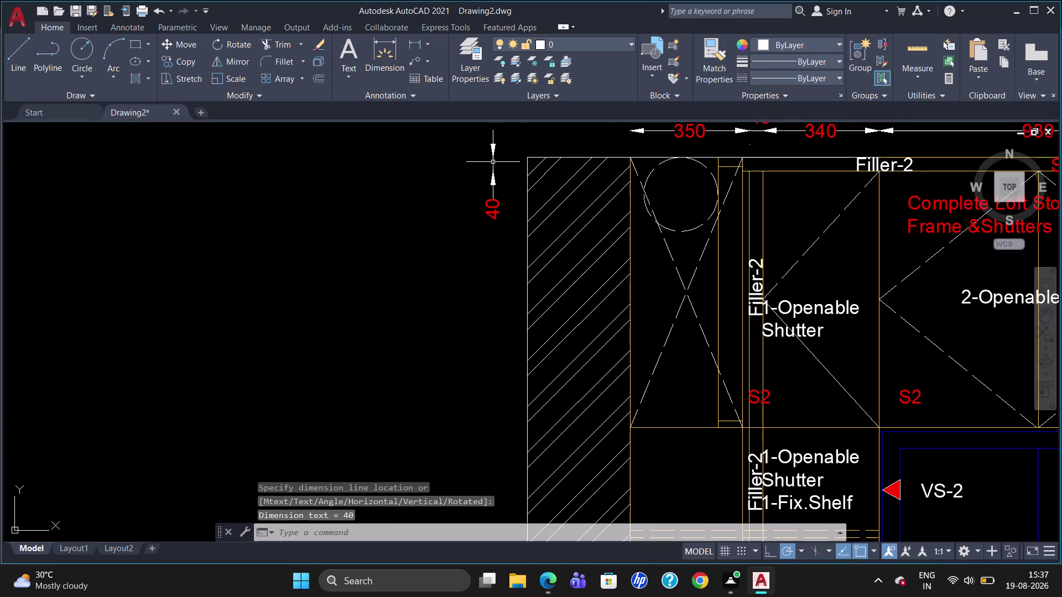
Continue the chain downward with the 750 and first 600 dimensions.
click(136, 26)
click(388, 79)
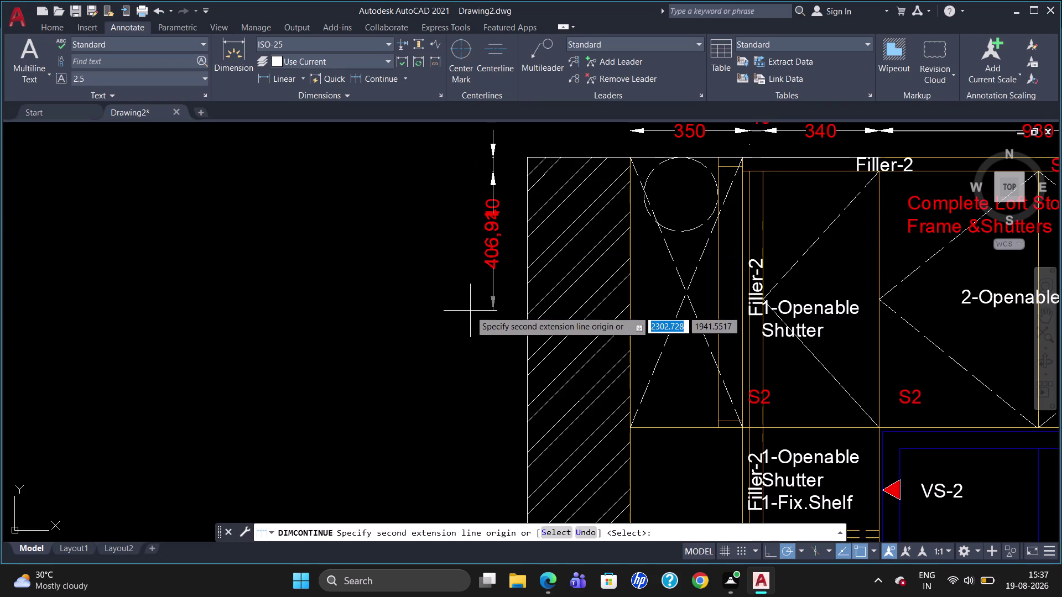
click(631, 427)
scroll(down, 3)
scroll(up, 3)
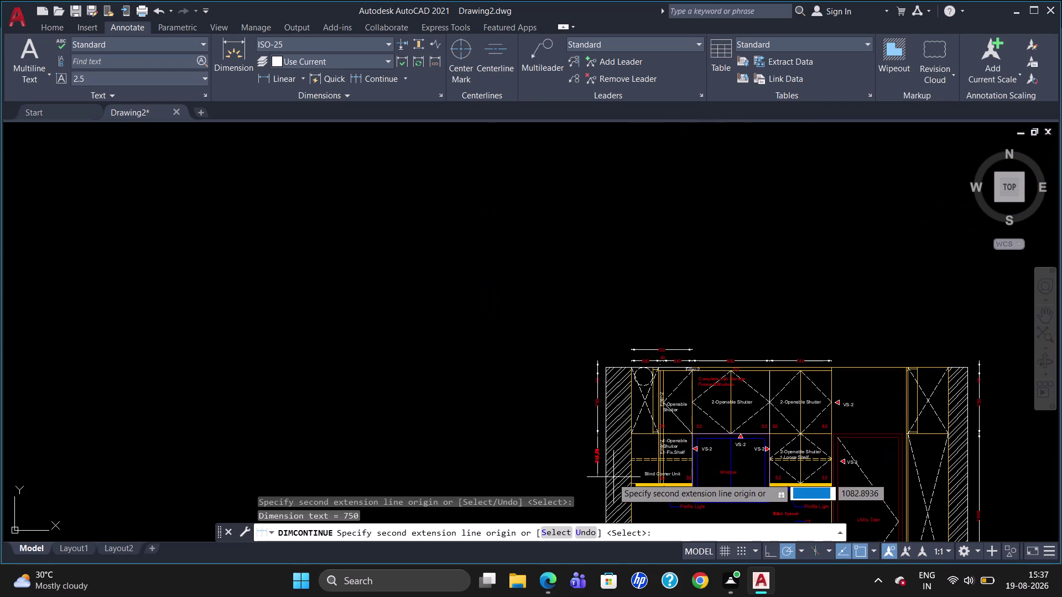
scroll(up, 3)
scroll(down, 3)
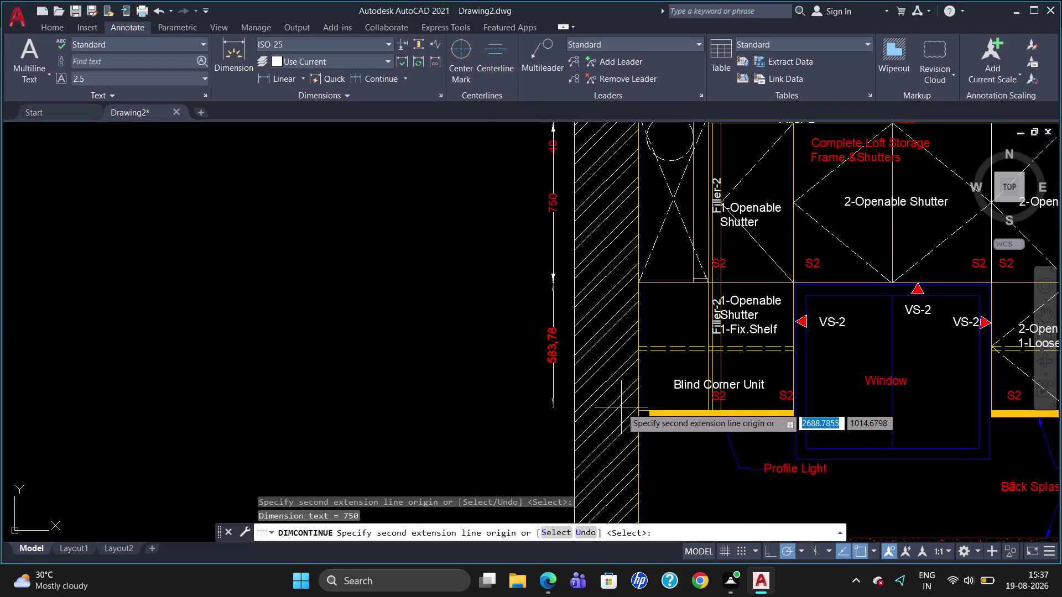
click(639, 412)
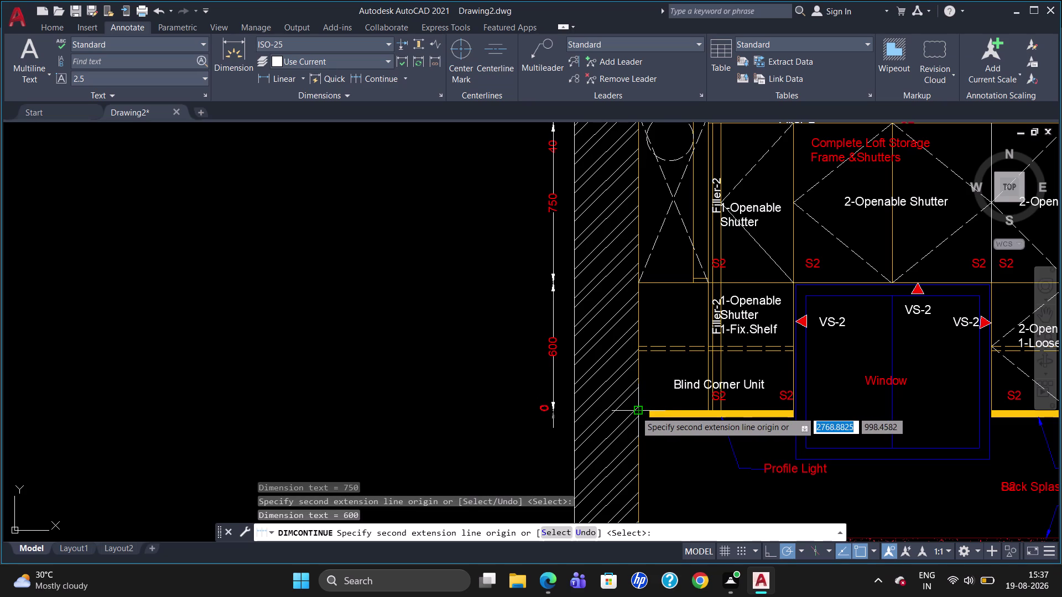
scroll(down, 3)
scroll(up, 3)
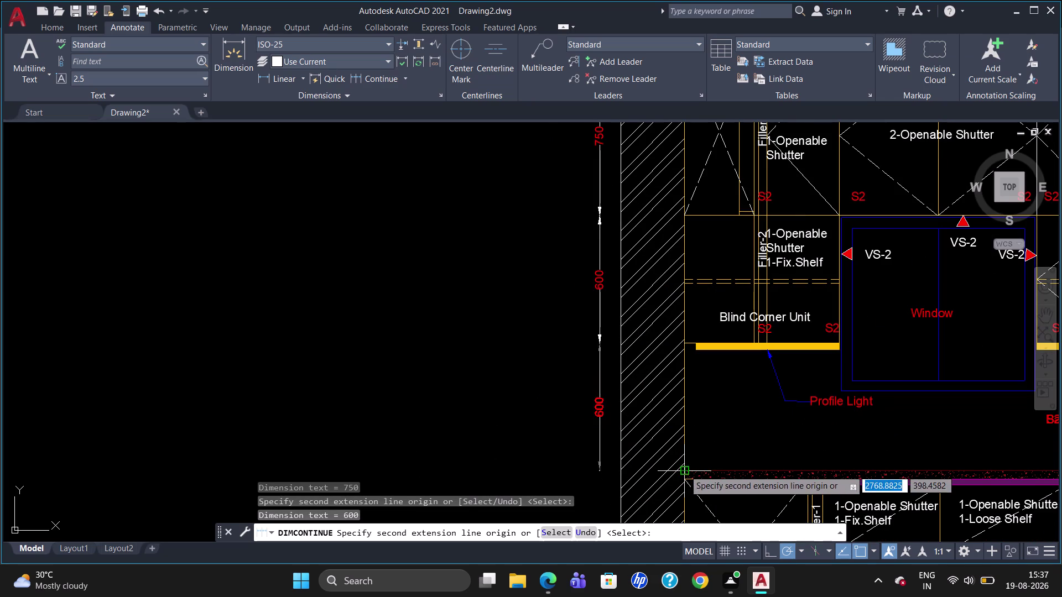
Extend the chain with 600, 40, 720 and 100 down to the floor.
click(684, 470)
scroll(down, 3)
scroll(up, 3)
scroll(down, 3)
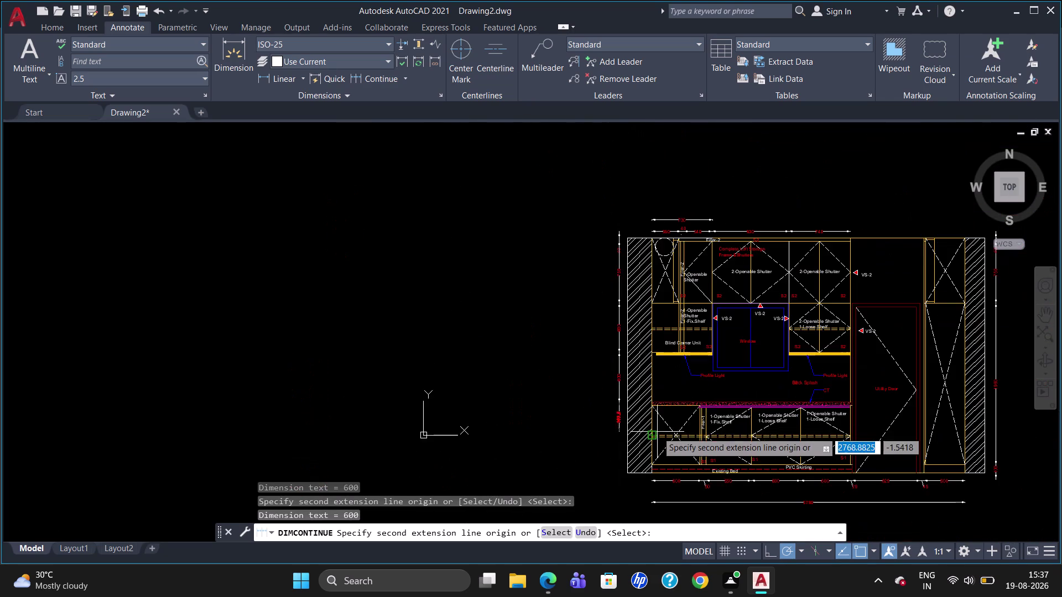
scroll(up, 3)
click(637, 333)
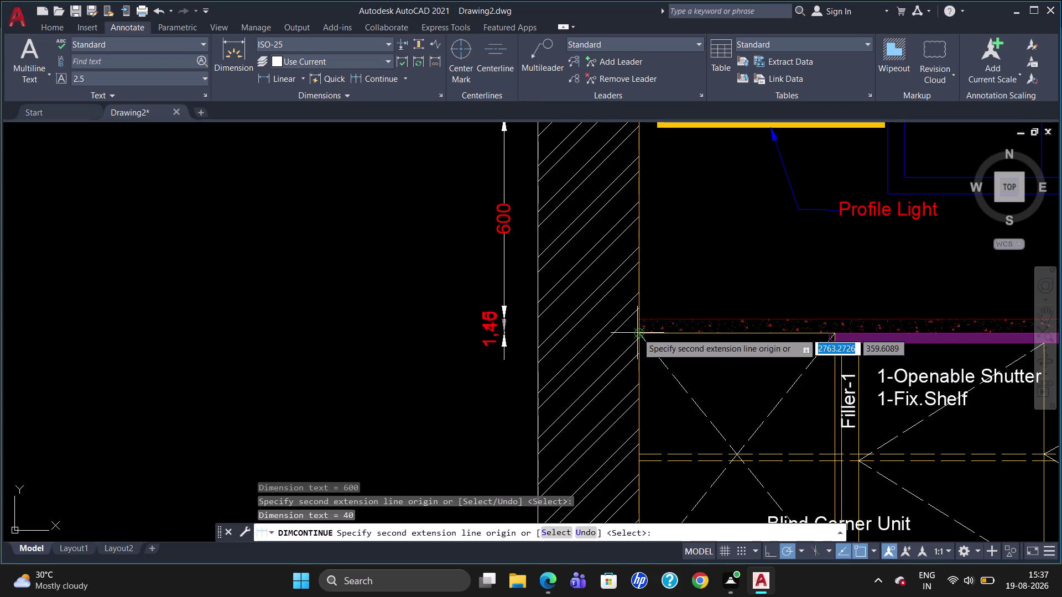
scroll(down, 3)
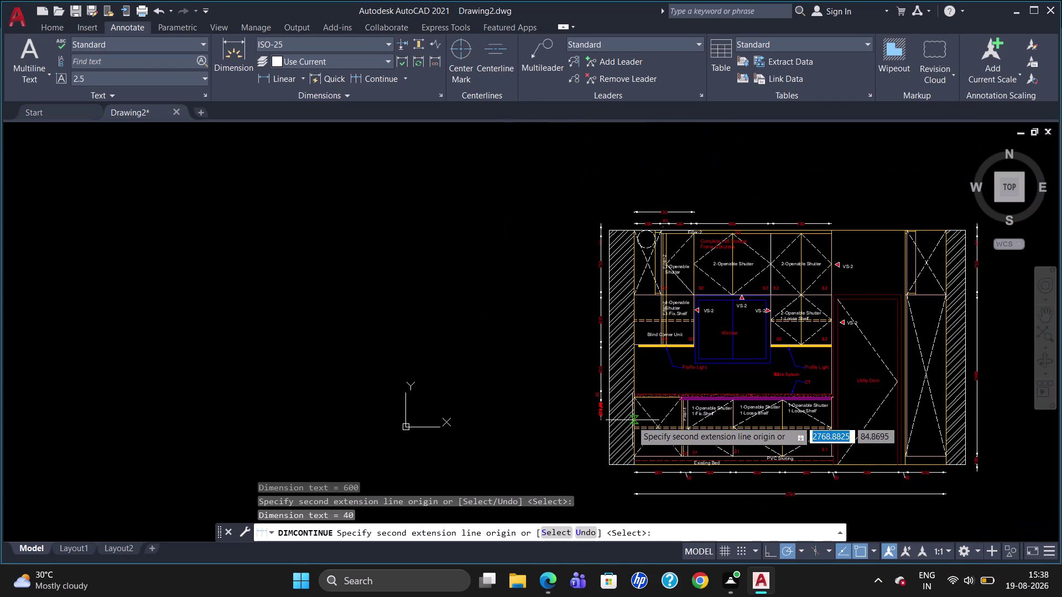
scroll(up, 3)
scroll(down, 3)
scroll(up, 3)
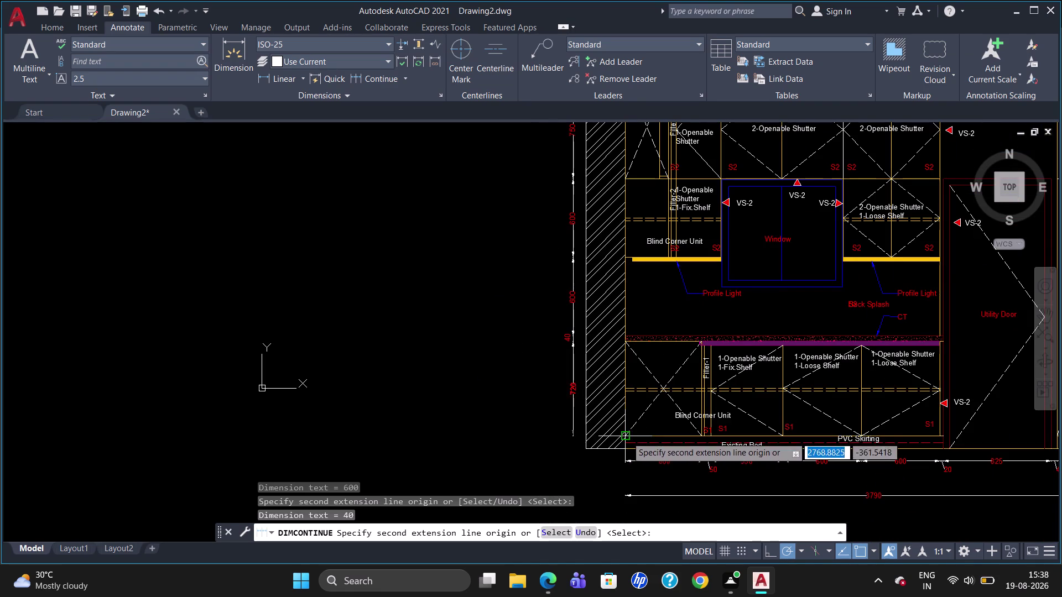
click(627, 436)
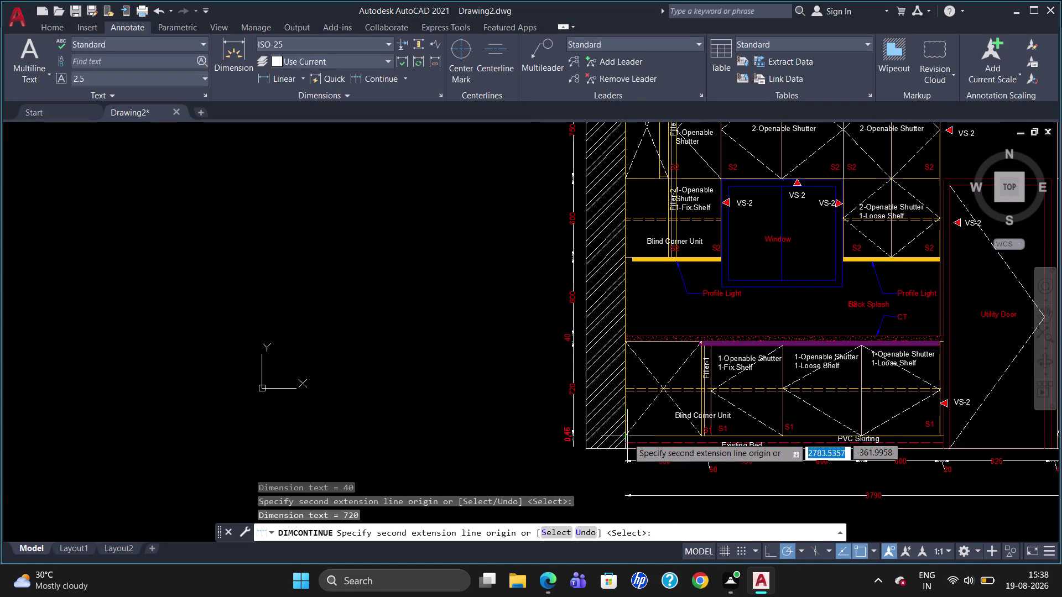
click(627, 449)
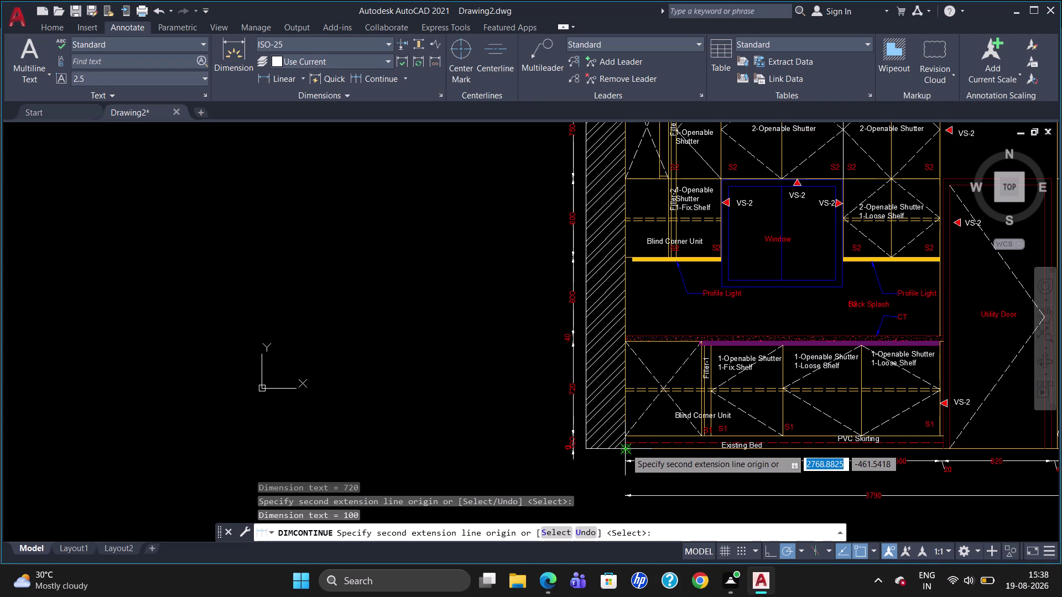
key(Escape)
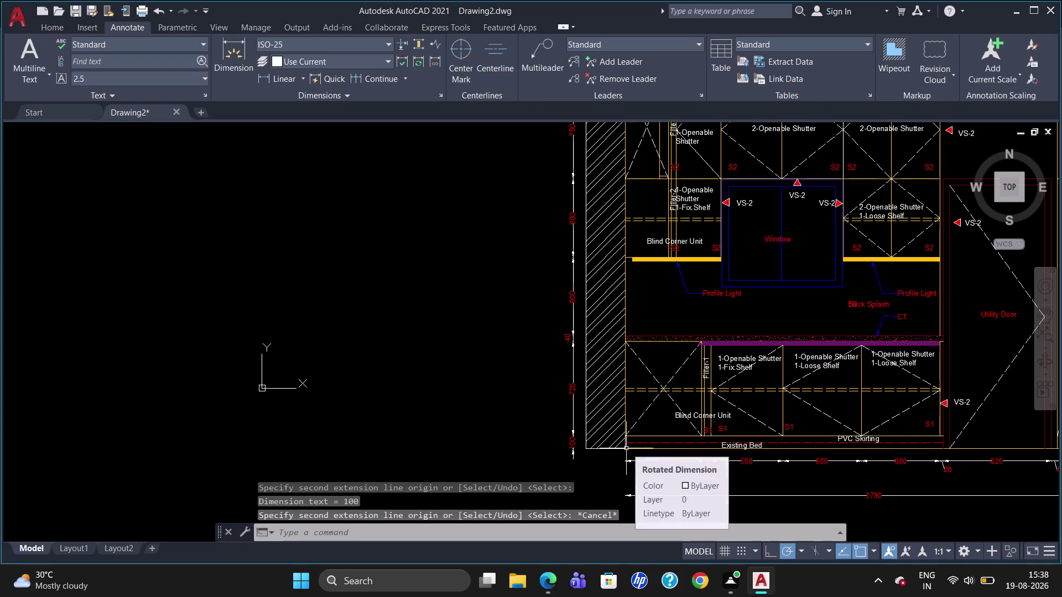
Dimension the 860 base unit height from floor to countertop, left of the chain.
text(DLI)
key(Return)
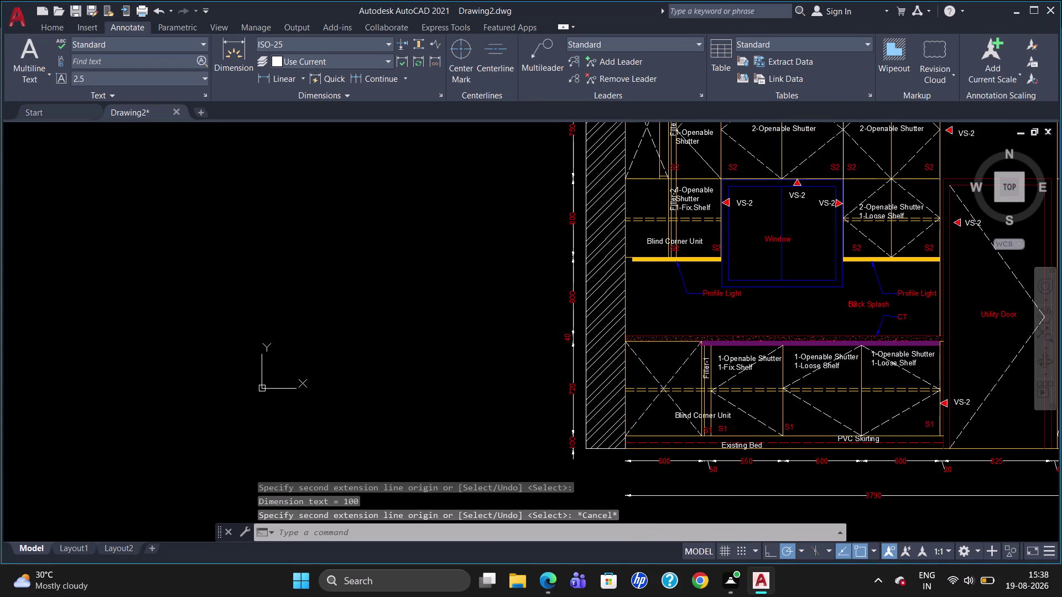
click(625, 334)
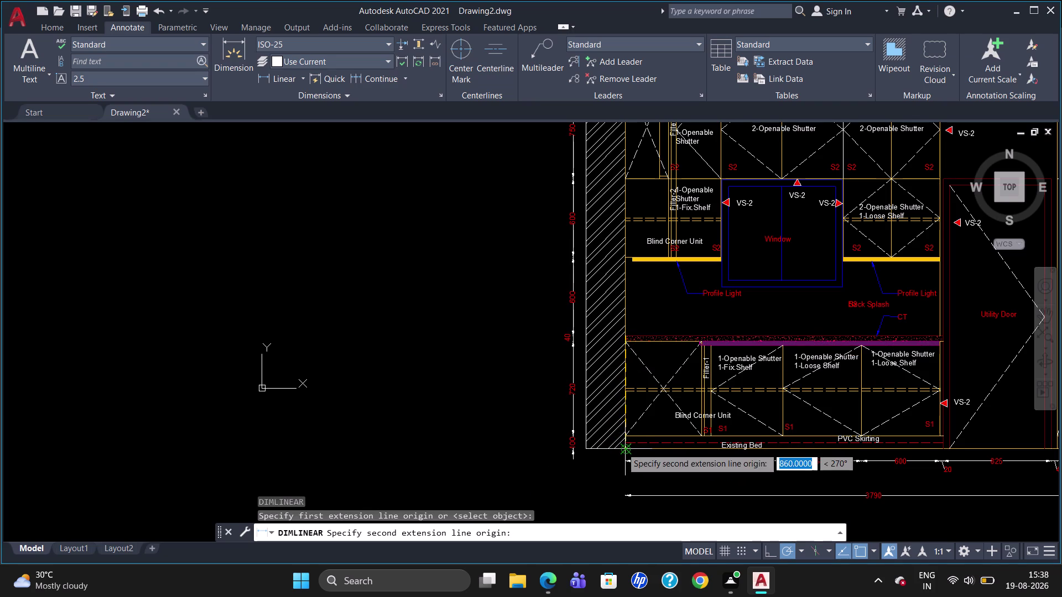
click(622, 448)
click(552, 447)
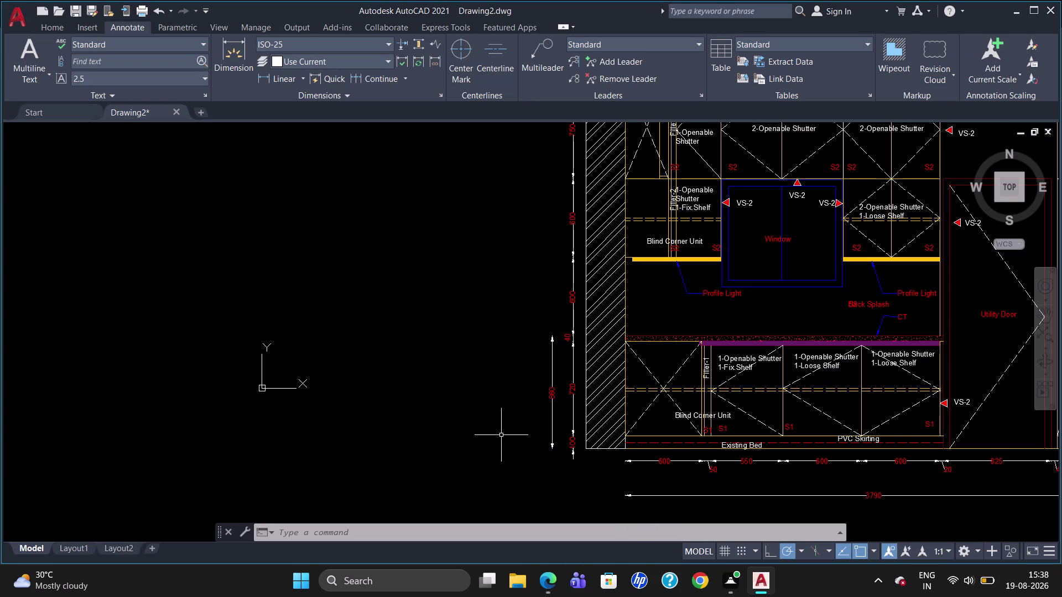
key(Escape)
scroll(down, 3)
scroll(up, 3)
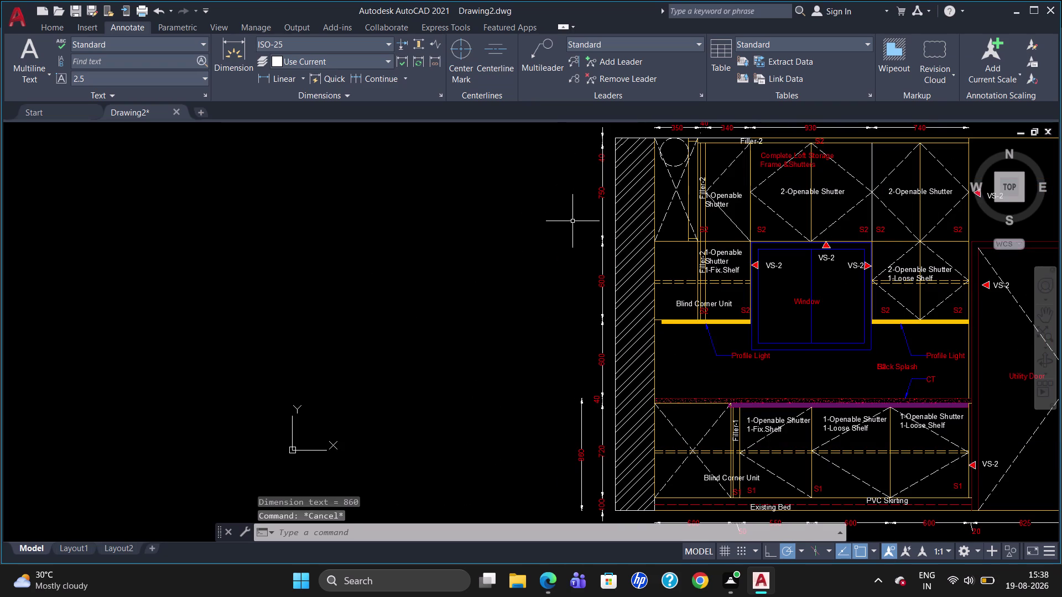
Place a 2800 overall-height vertical dimension outside the left chain.
text(DLI)
key(Return)
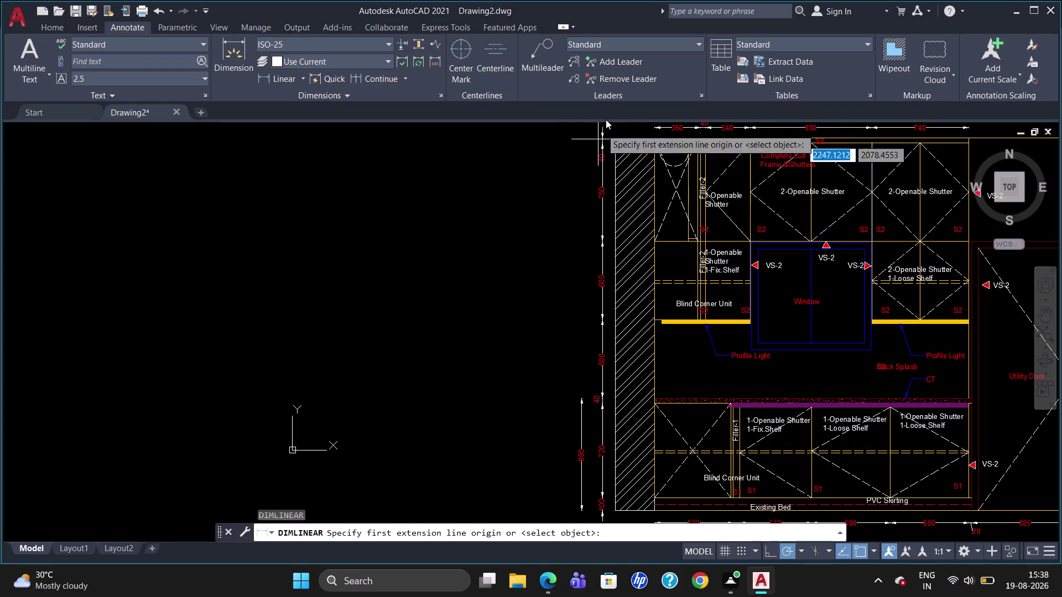
click(618, 138)
scroll(down, 3)
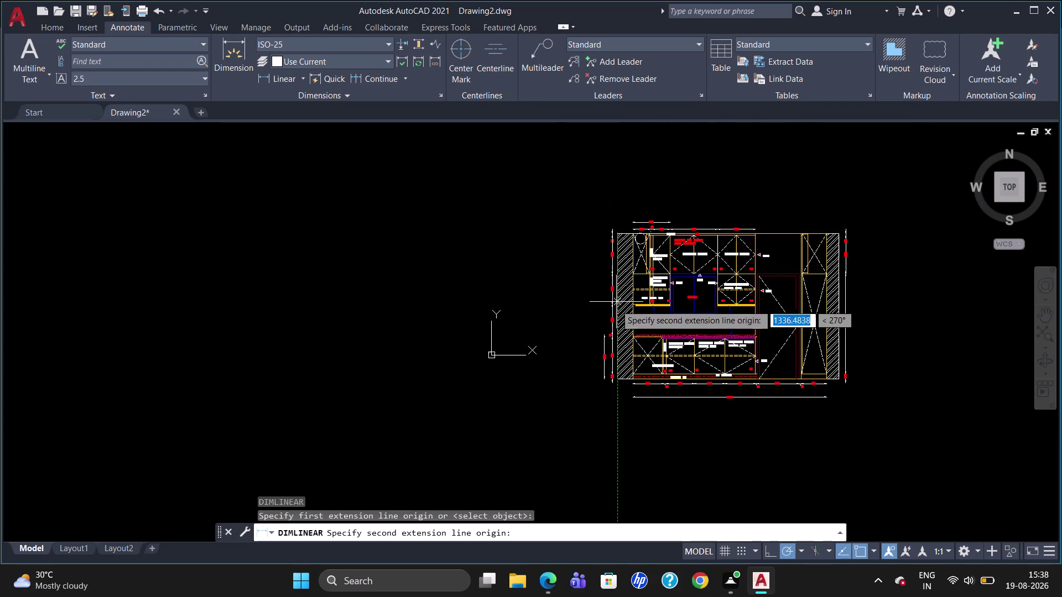
scroll(up, 3)
scroll(down, 3)
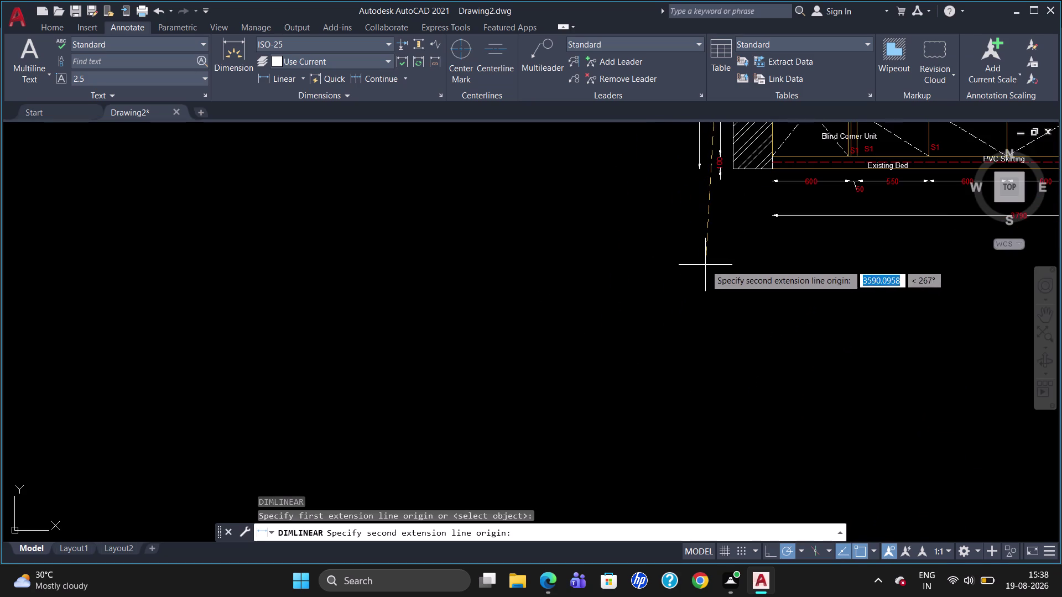
click(731, 168)
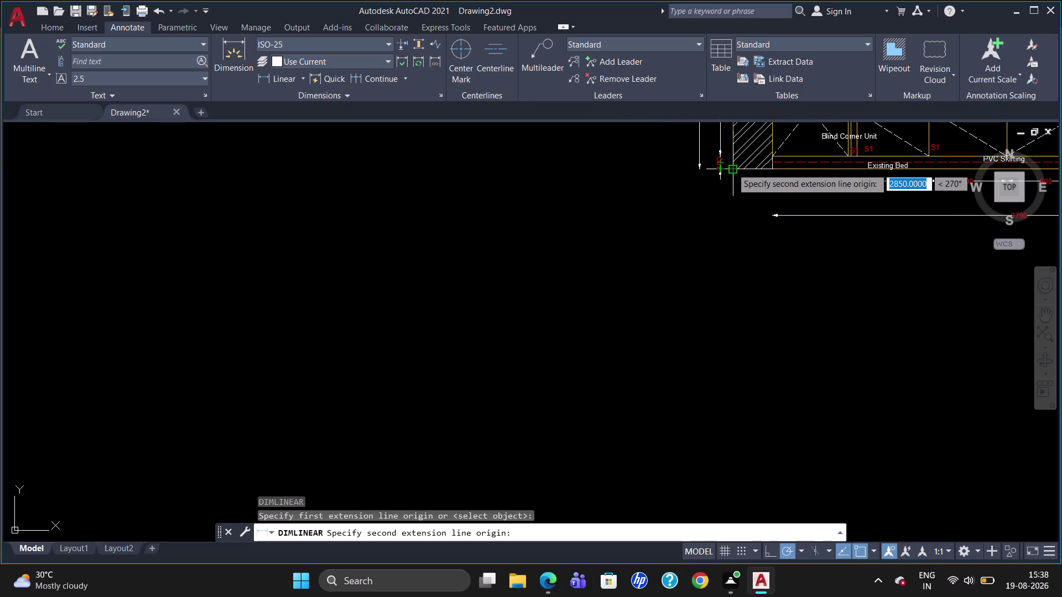
click(682, 174)
key(Escape)
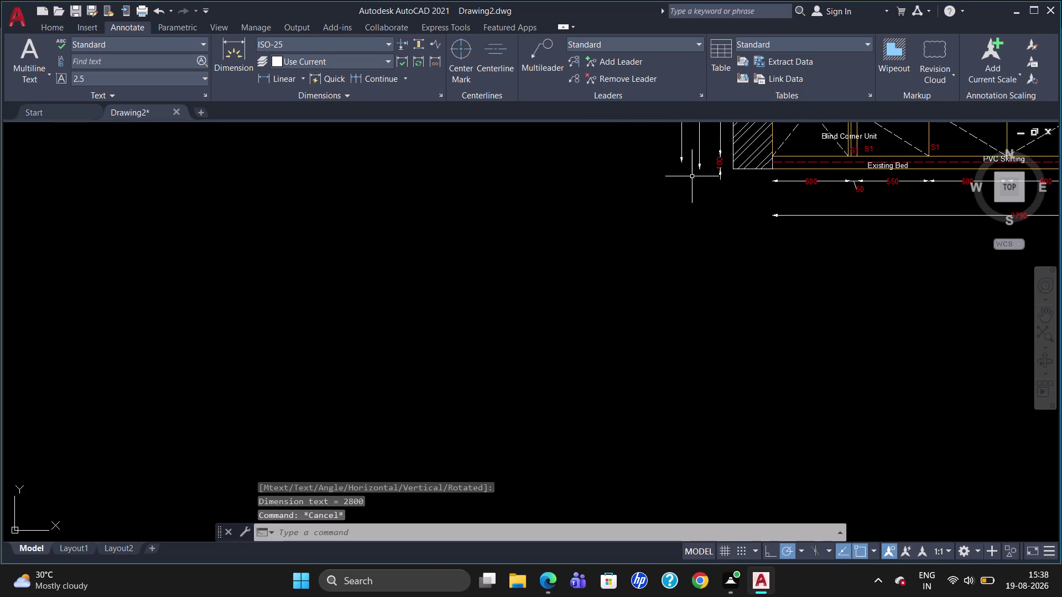
Zoom around the elevation and select the overall height dimension.
scroll(down, 3)
scroll(up, 3)
scroll(down, 3)
scroll(up, 3)
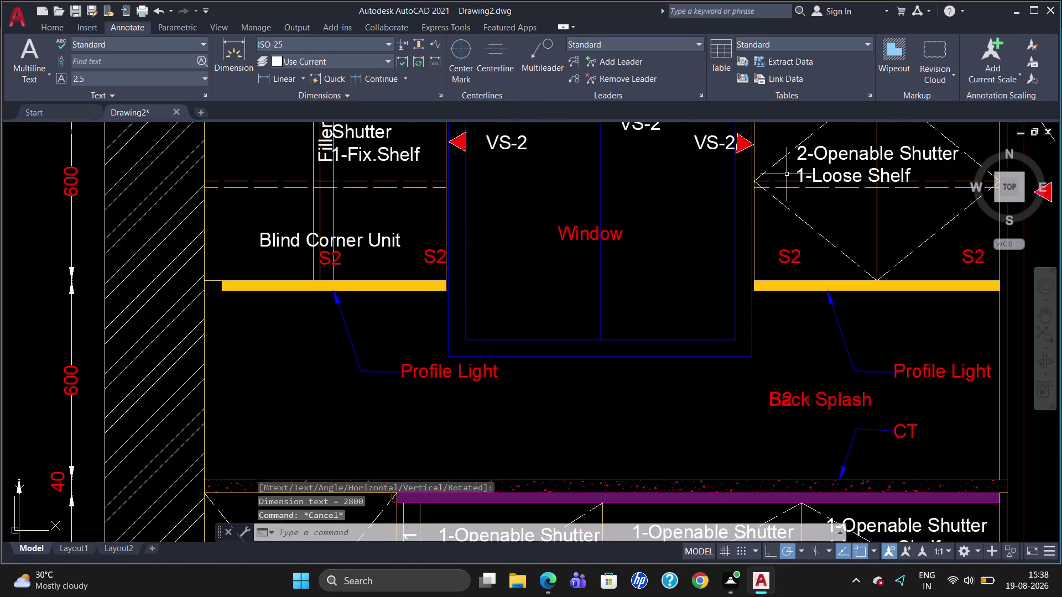
scroll(down, 3)
scroll(up, 3)
scroll(down, 3)
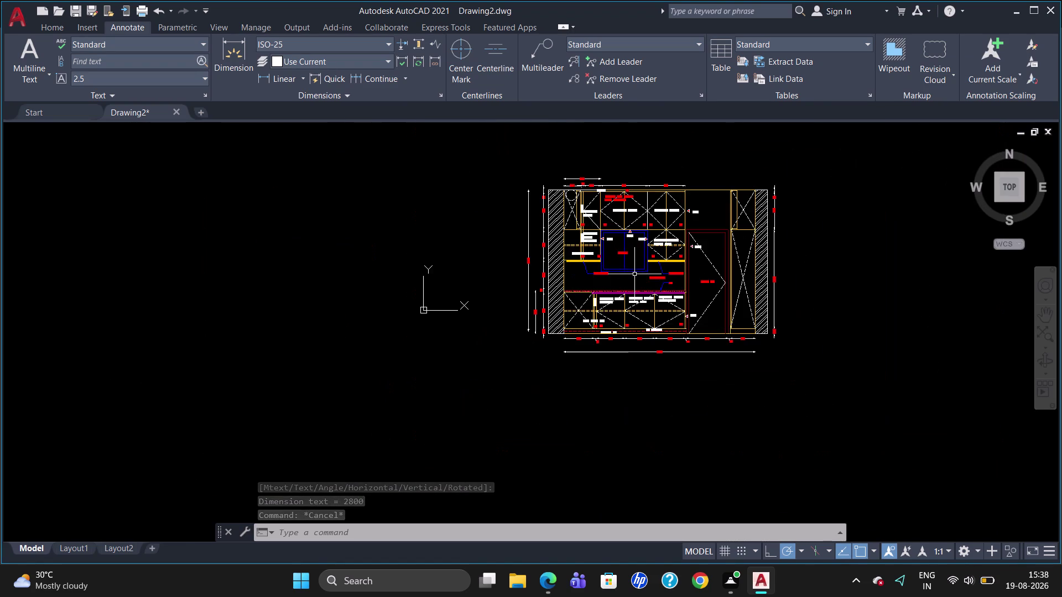
scroll(up, 3)
scroll(up, 3)
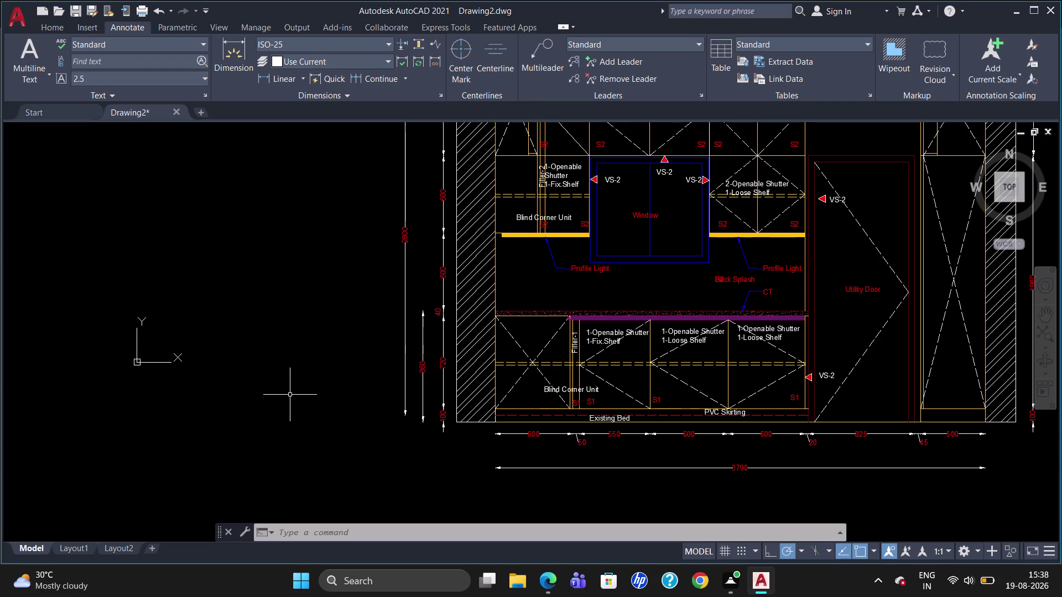
scroll(down, 3)
scroll(up, 3)
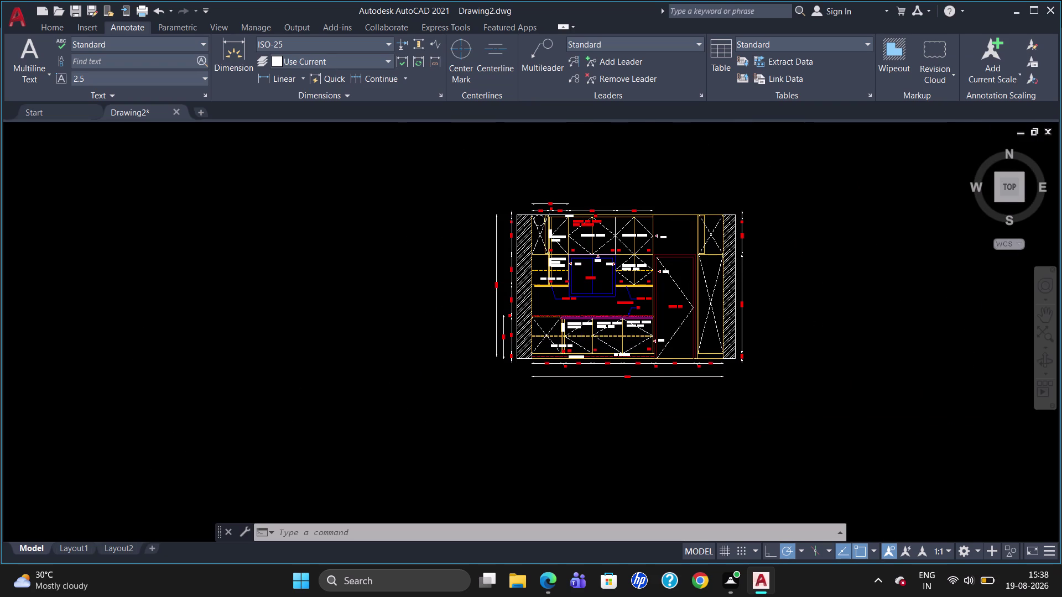
click(487, 289)
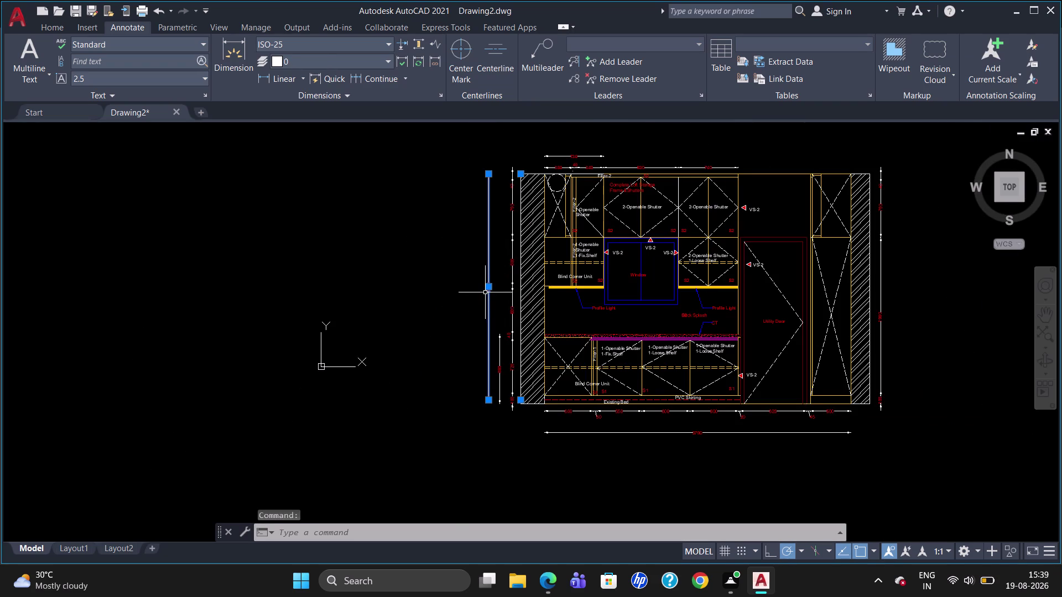
Delete the selected overall height dimension.
key(Delete)
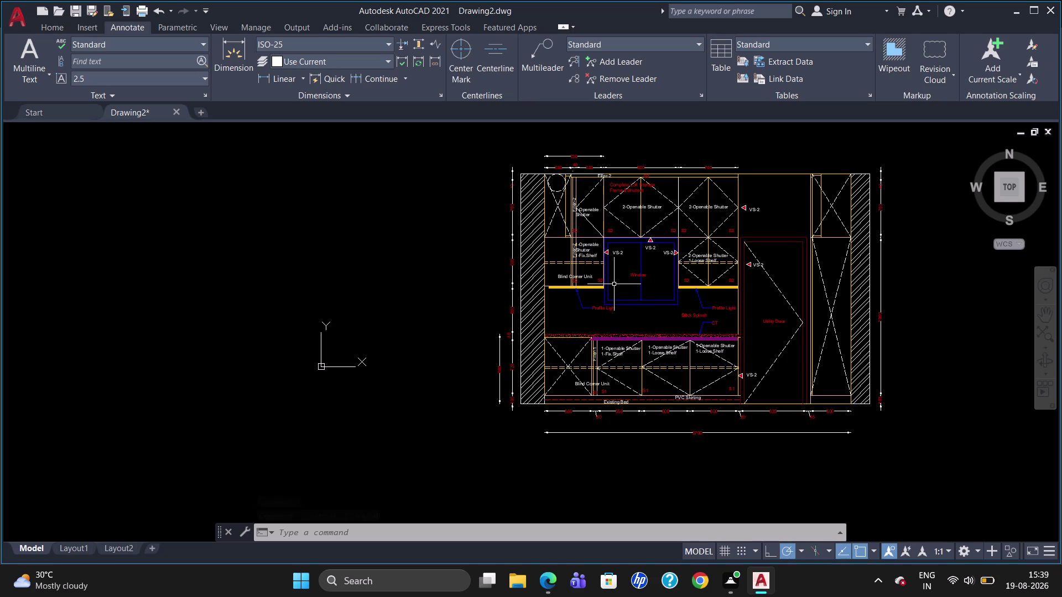
scroll(up, 3)
scroll(down, 3)
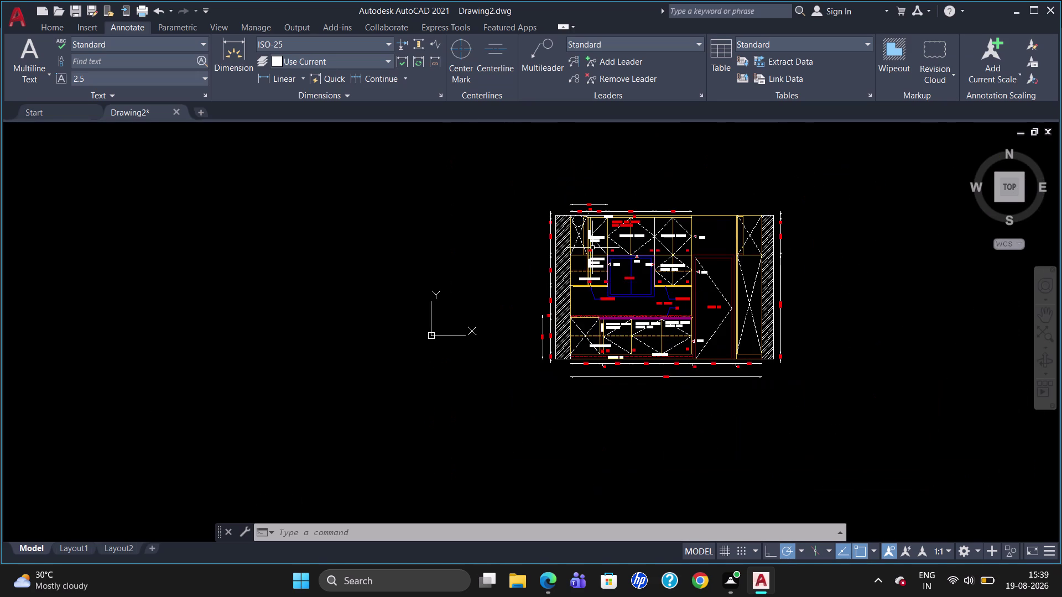
scroll(up, 3)
Dimension the left edge as a 2850 overall height at the far left.
key(d)
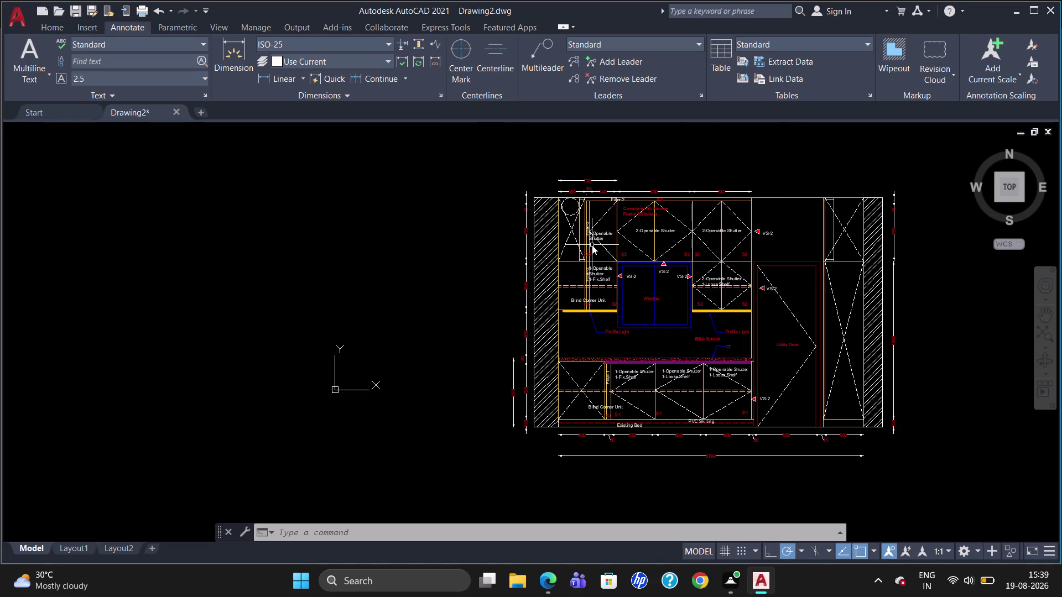
text(LI)
key(Return)
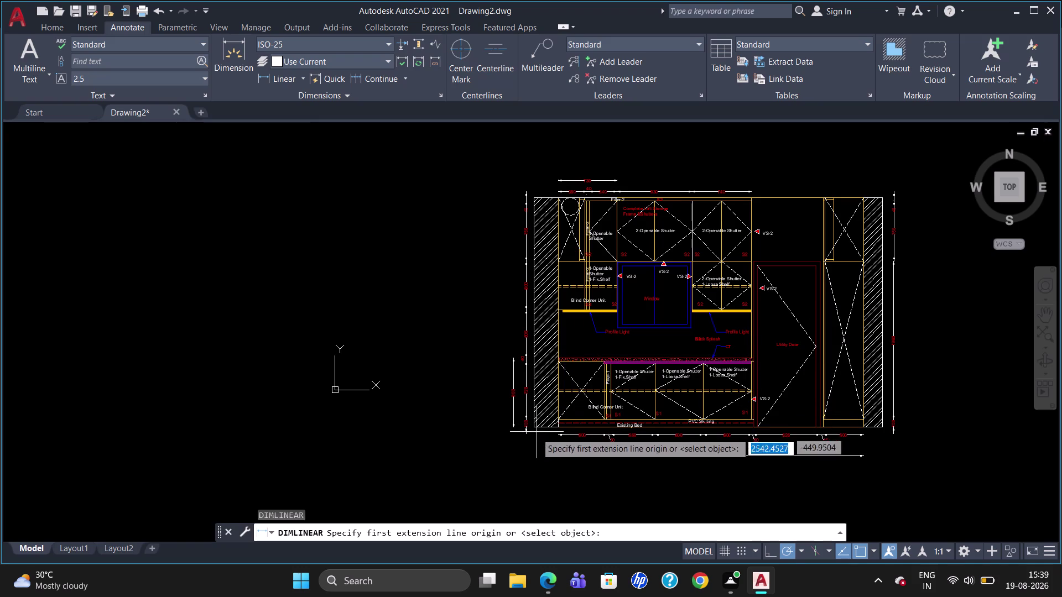
click(534, 427)
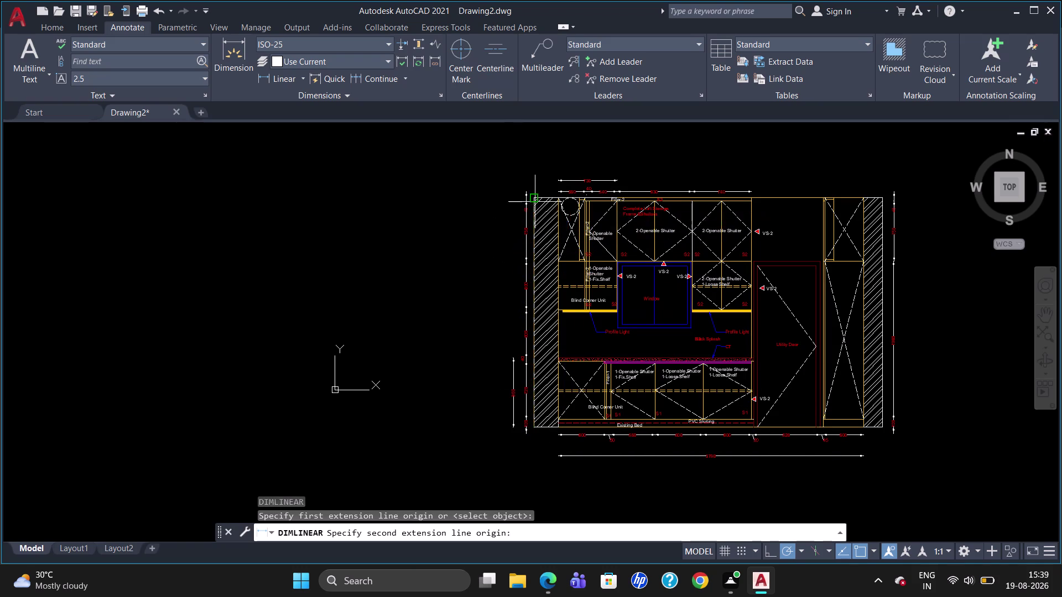
click(534, 200)
click(497, 200)
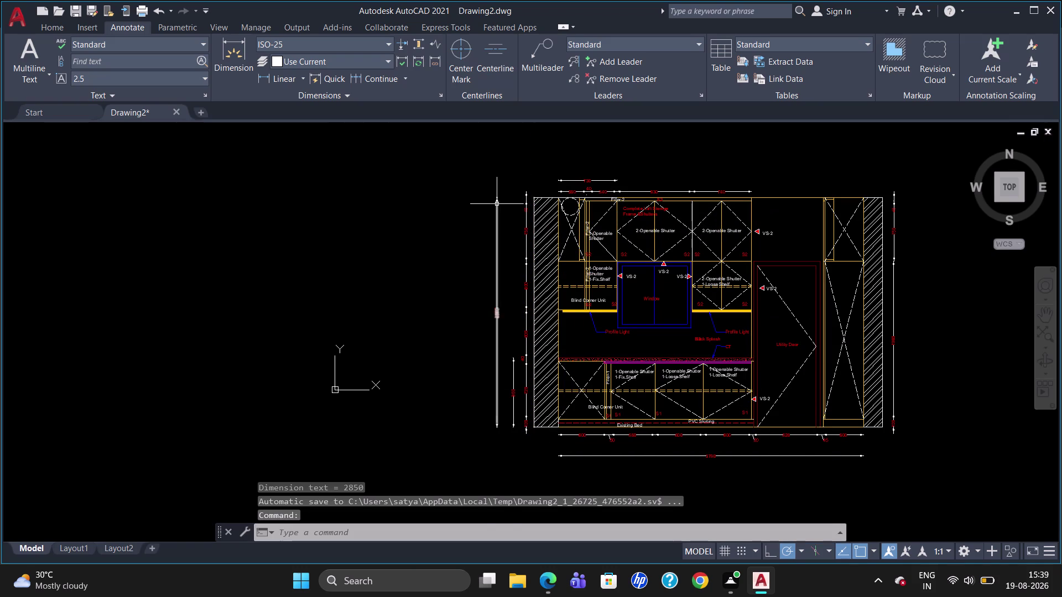
scroll(up, 3)
scroll(down, 3)
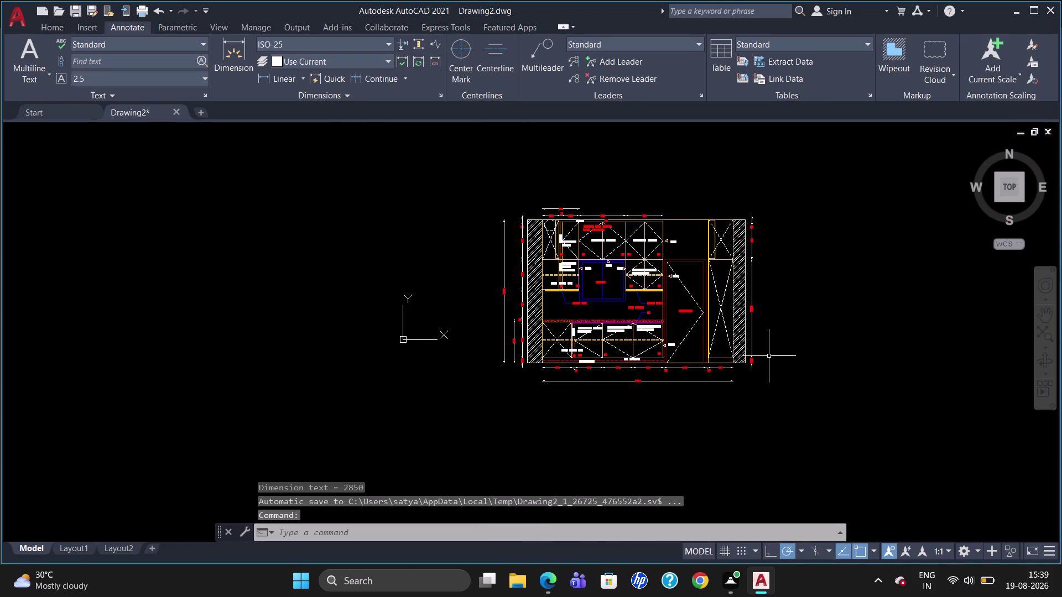
scroll(up, 3)
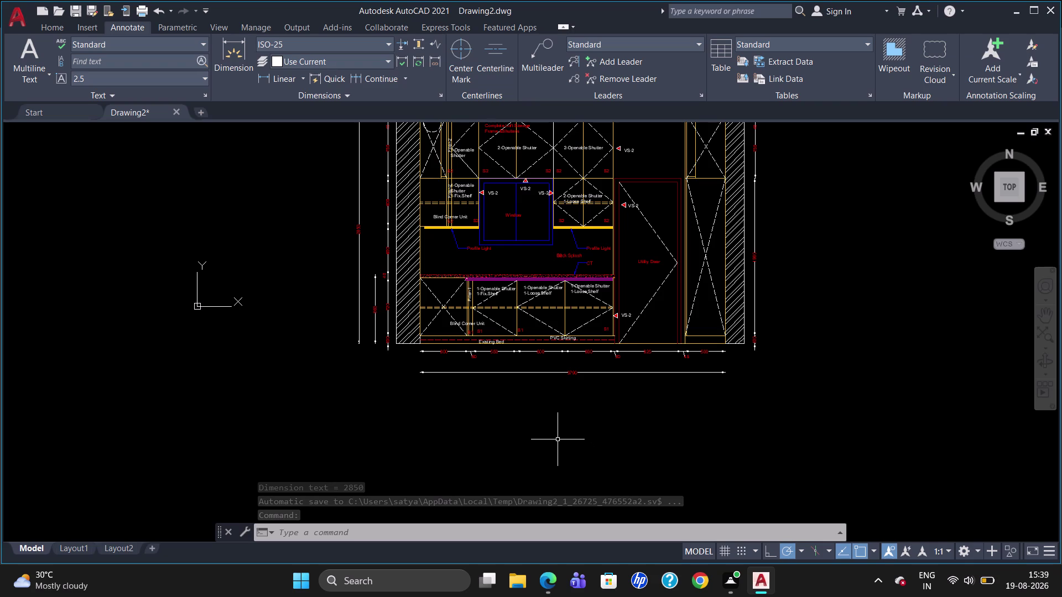
Draw a multiline text box below the elevation with red, 50-high, underlined formatting.
key(t)
key(Return)
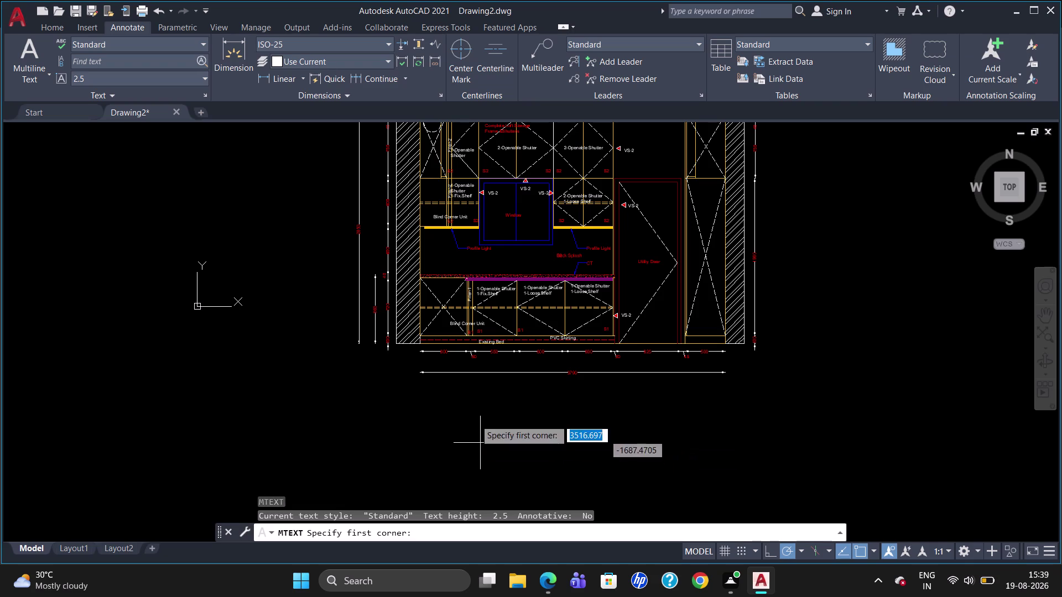
click(468, 388)
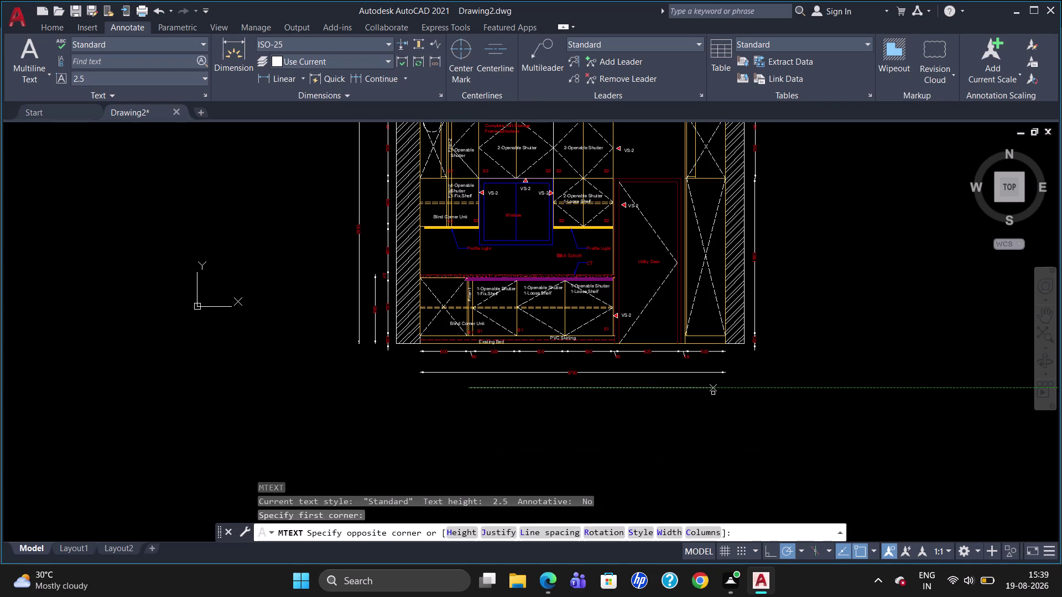
click(726, 458)
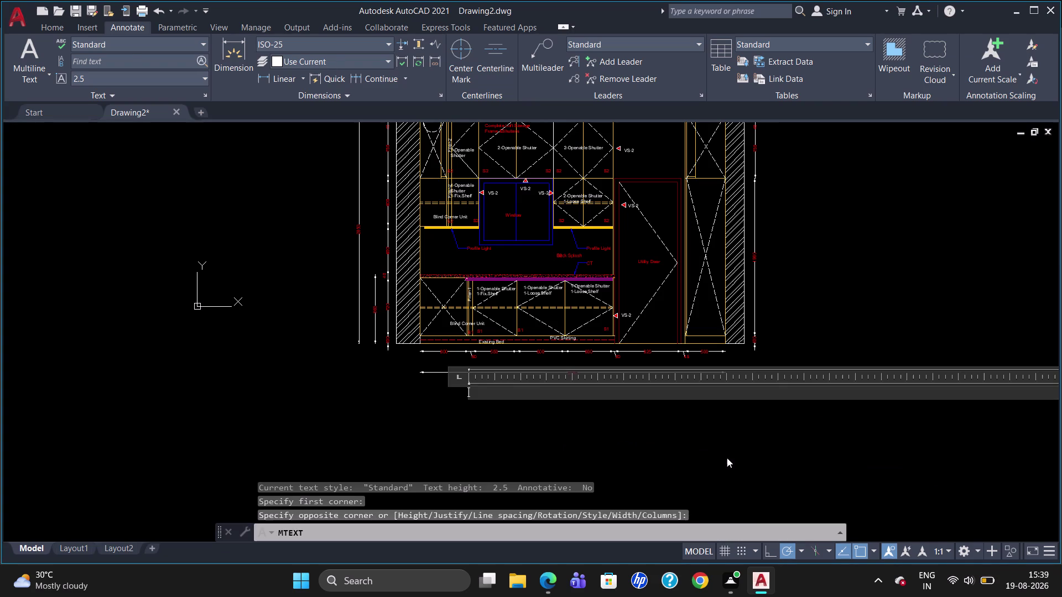
click(365, 56)
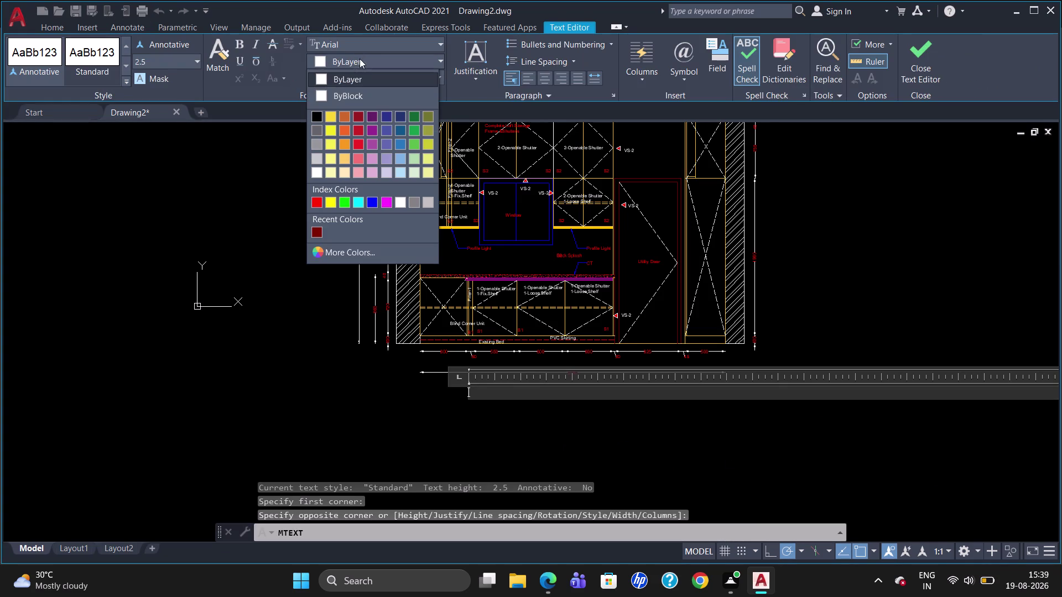
click(318, 201)
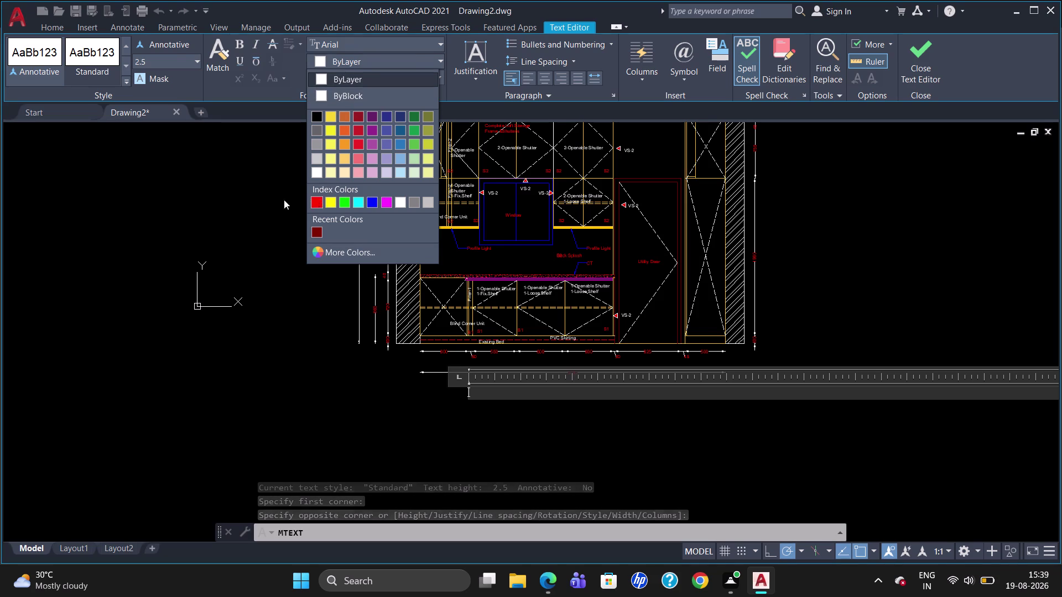
click(173, 54)
key(BackSpace)
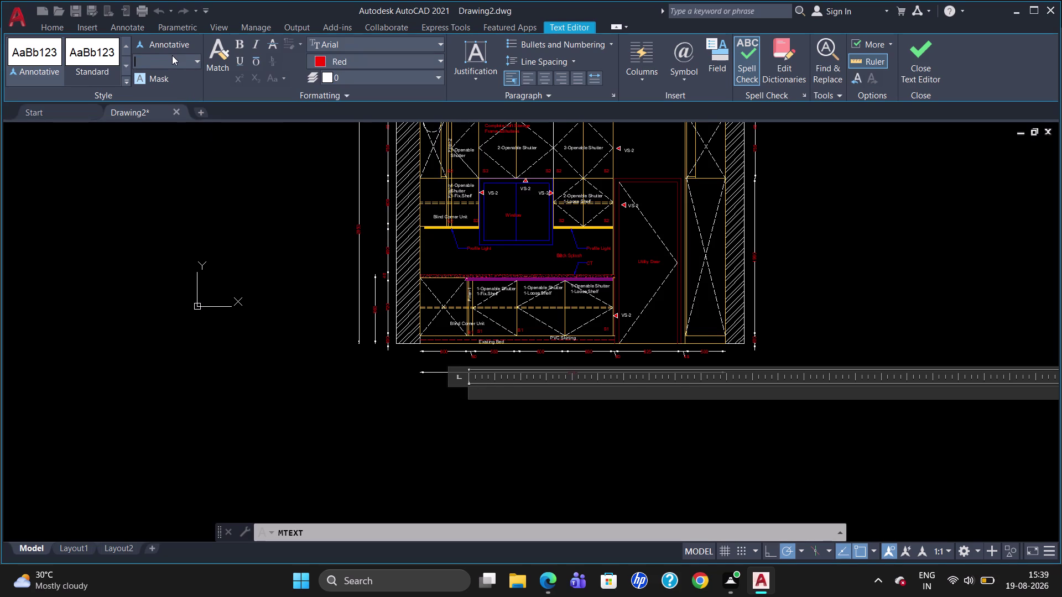
text(50)
key(Return)
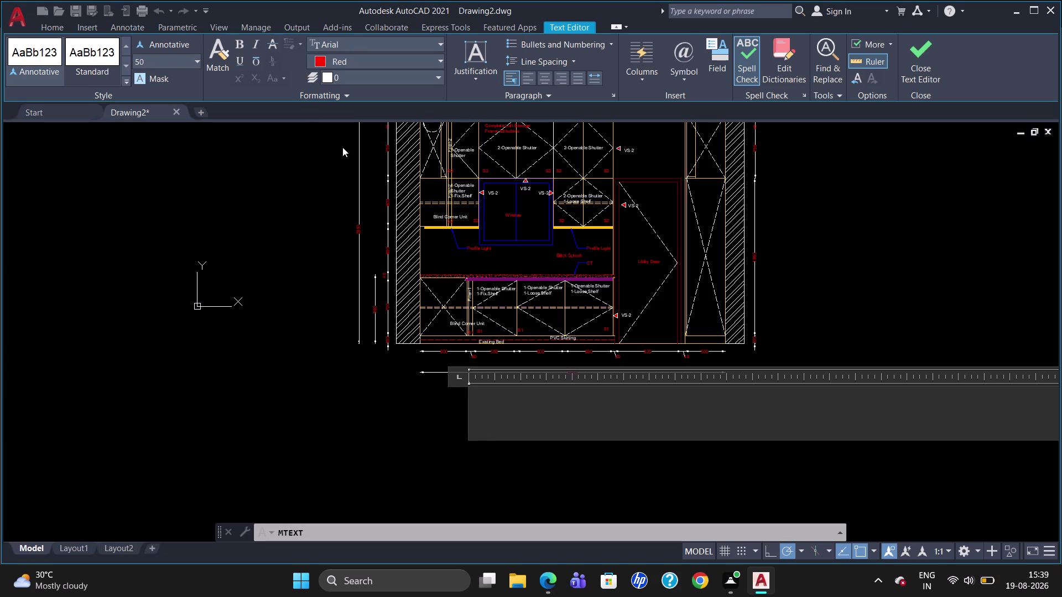
click(243, 56)
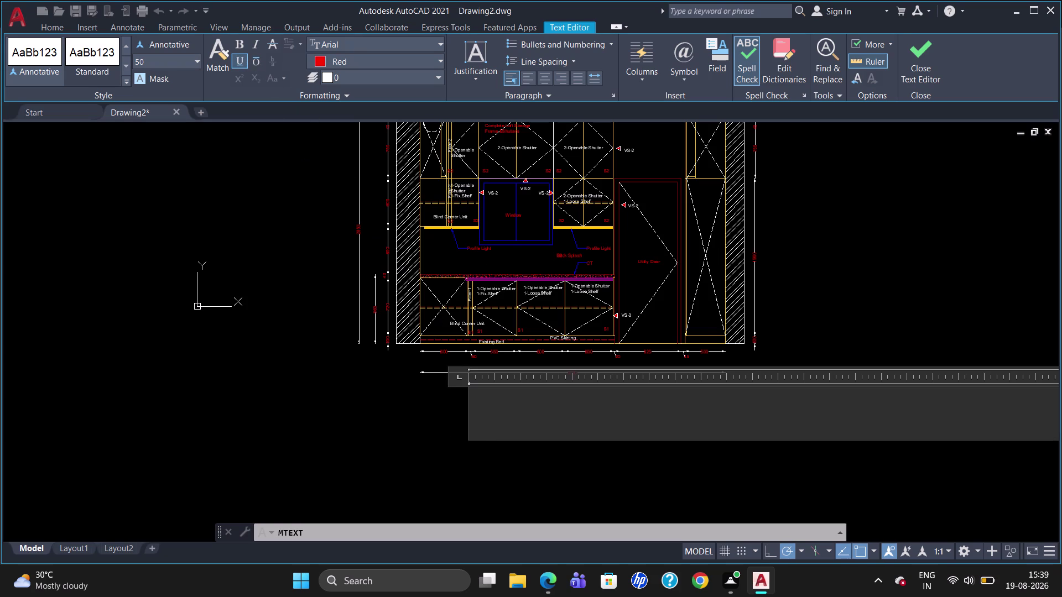
Type the title 'Kitchen Elevation At-C', correcting typos along the way.
key(k)
text(it)
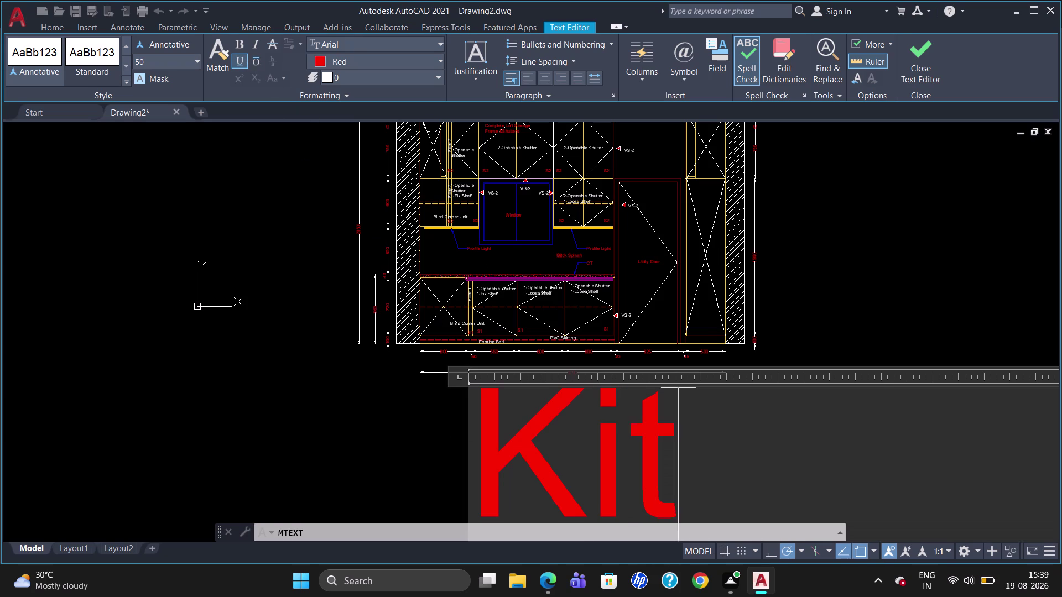
text(chen)
key(space)
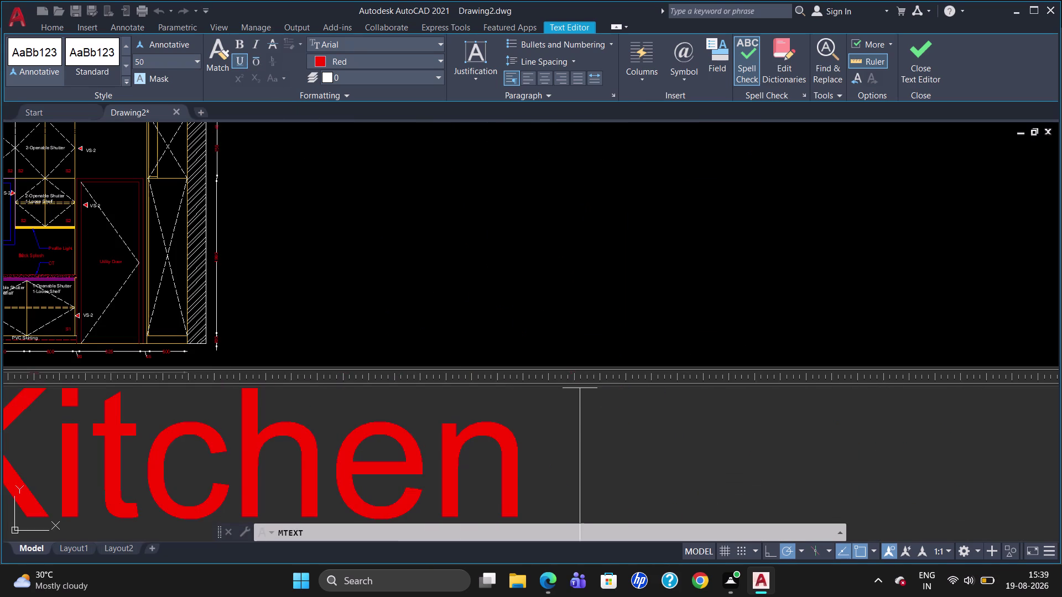
key(e)
text(l)
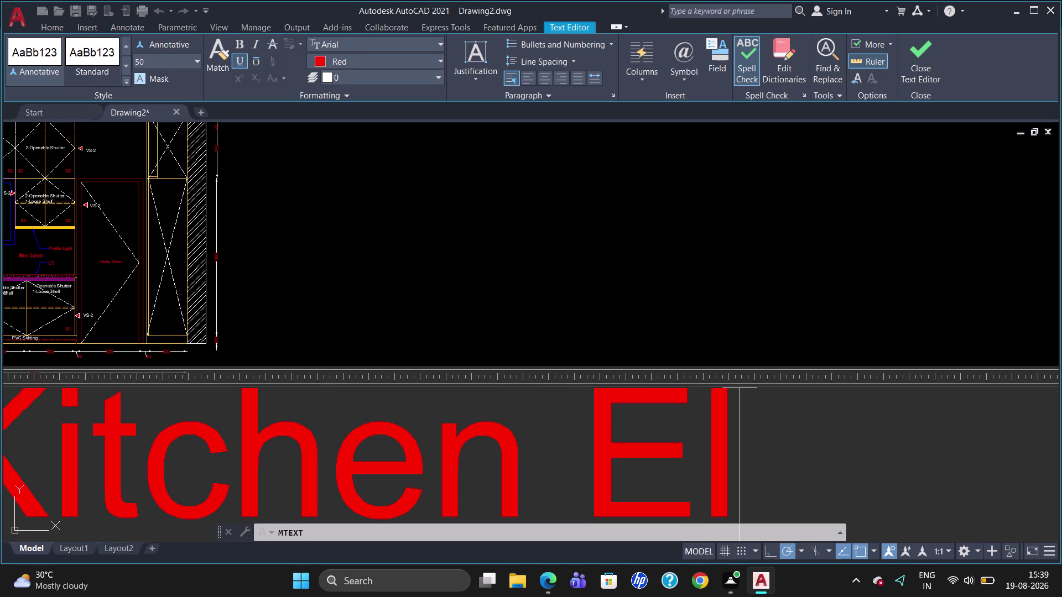
text(eb\vat)
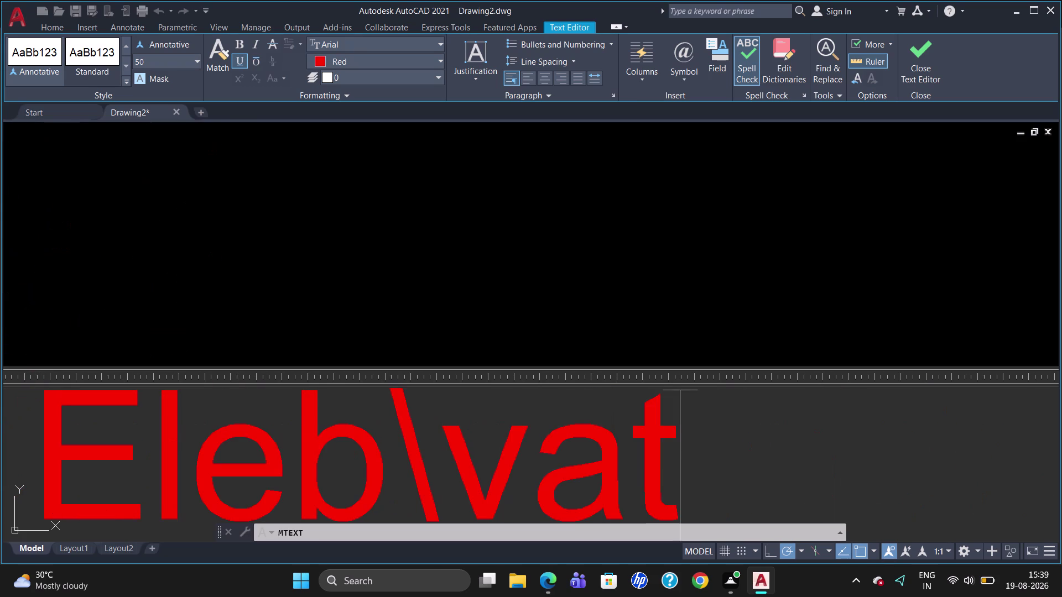
key(BackSpace)
key(BackSpace)
key(BackSpace)
key(BackSpace)
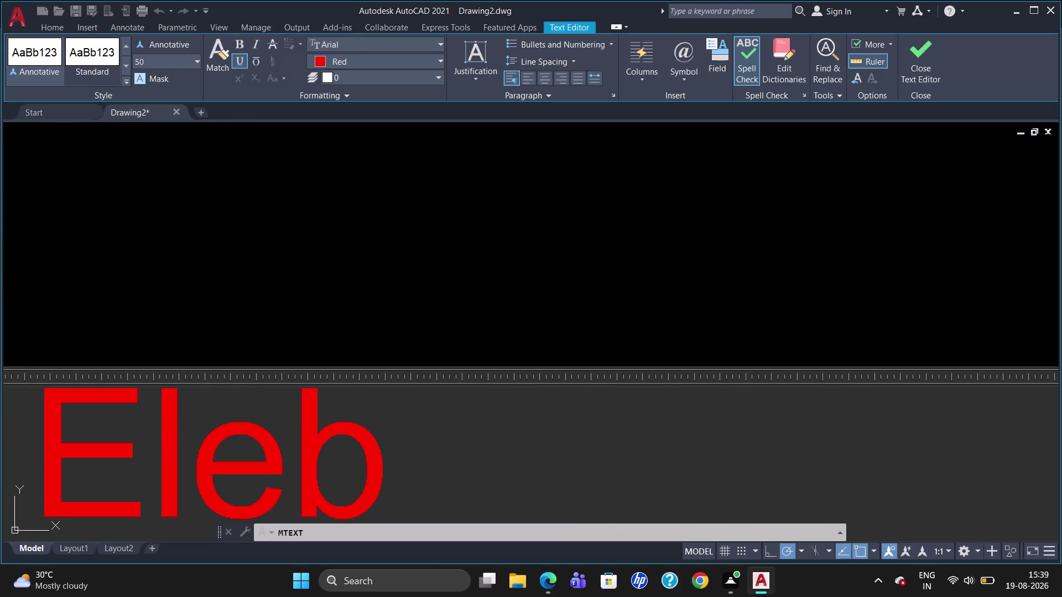
key(BackSpace)
text(vat)
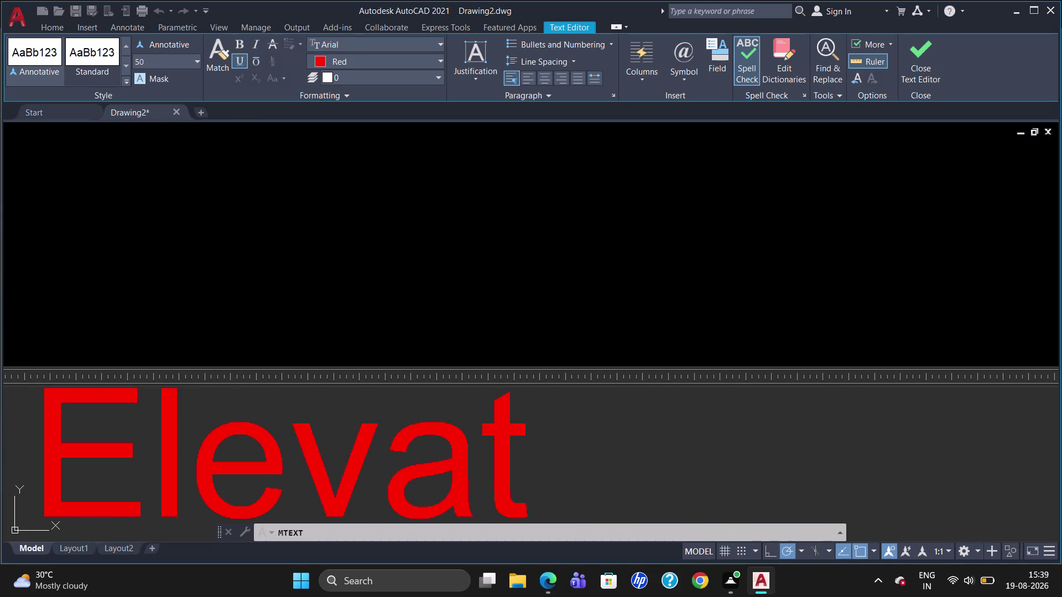
text(ion)
key(space)
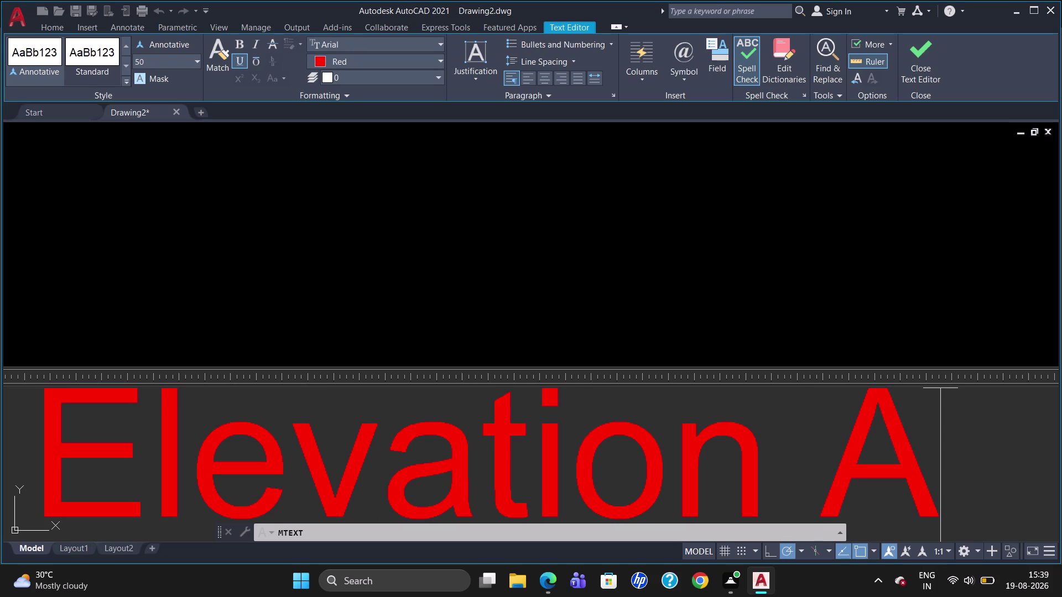
key(t)
key(equal)
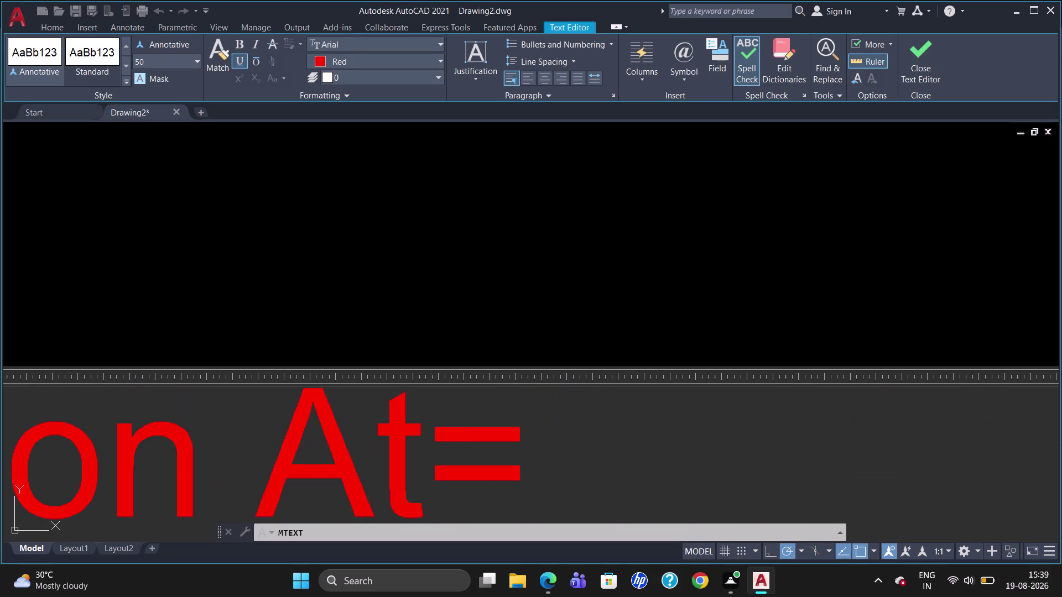
key(BackSpace)
key(minus)
key(c)
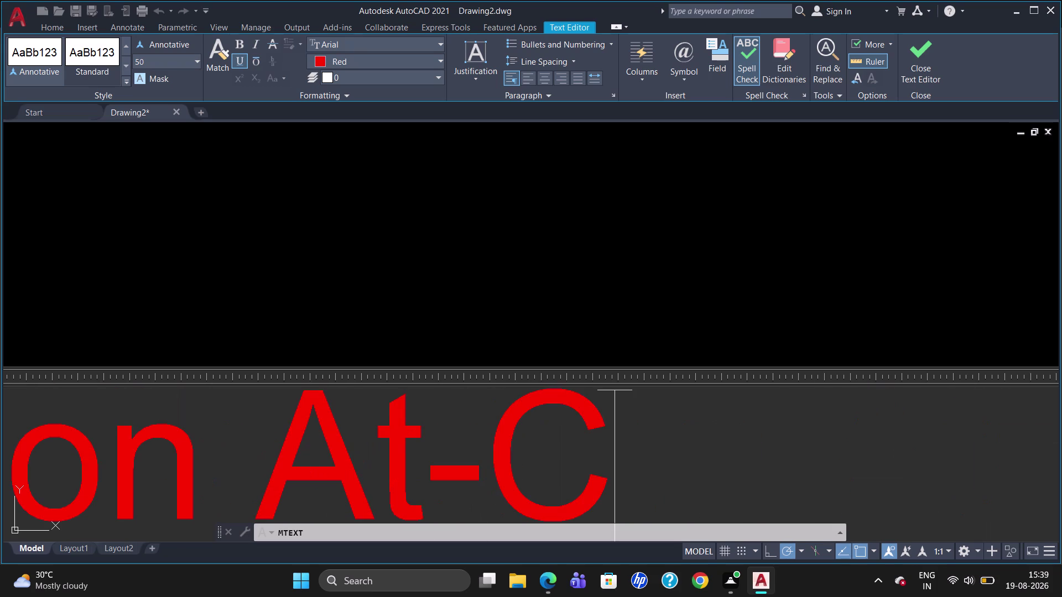
Finish the text edit and select the new title.
click(507, 336)
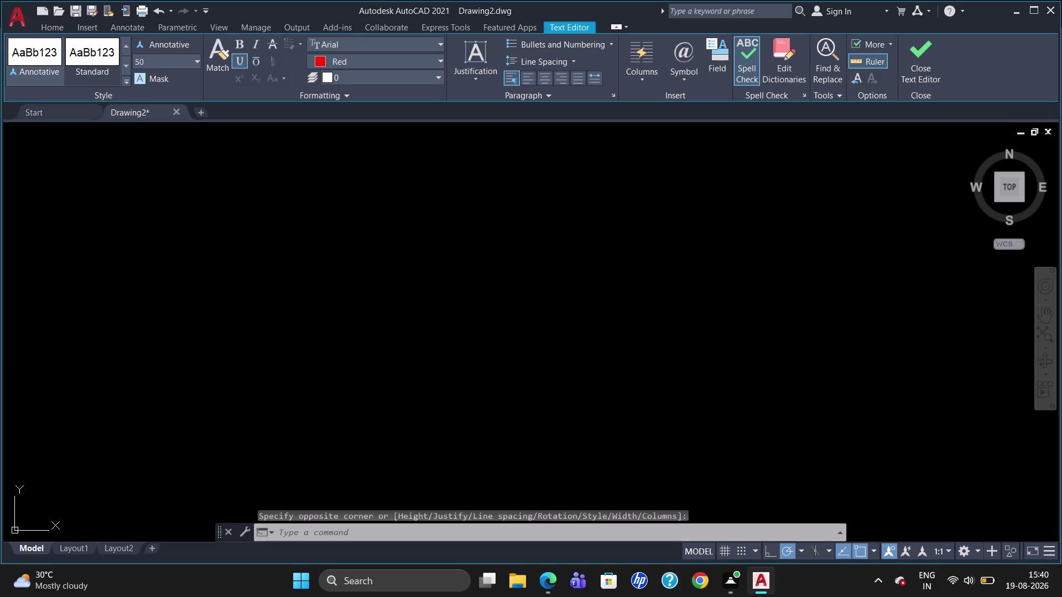
scroll(down, 3)
scroll(up, 3)
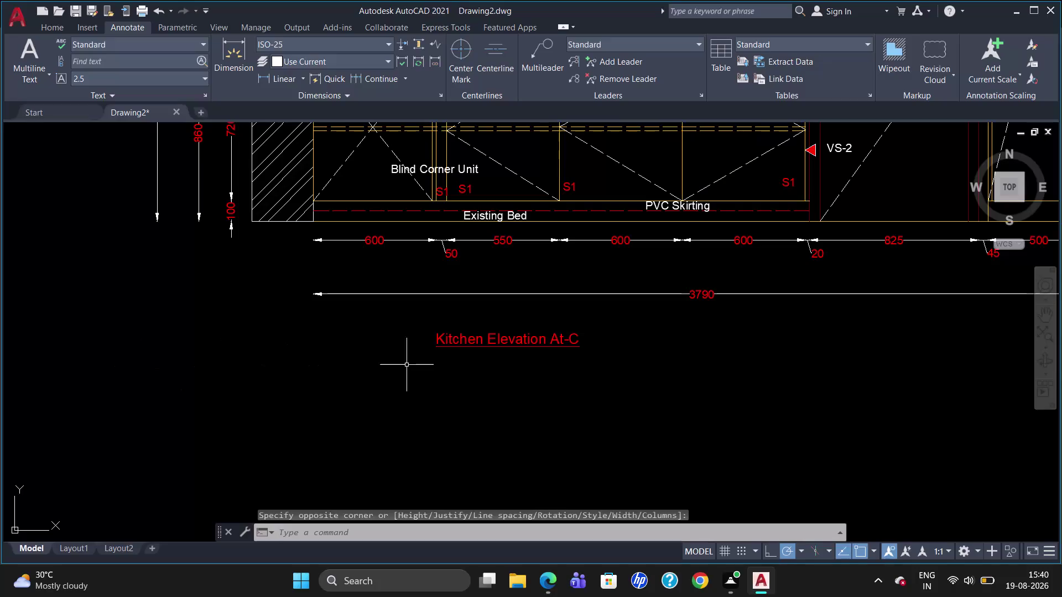
click(459, 342)
Drag the Kitchen Elevation At-C title to the centre beneath the elevation.
click(436, 333)
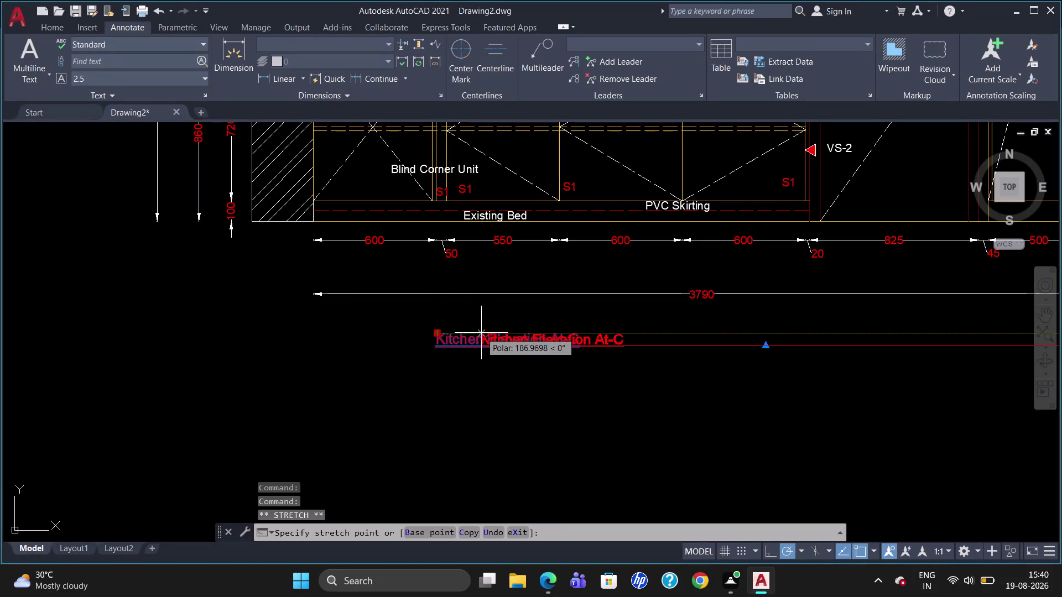
click(612, 337)
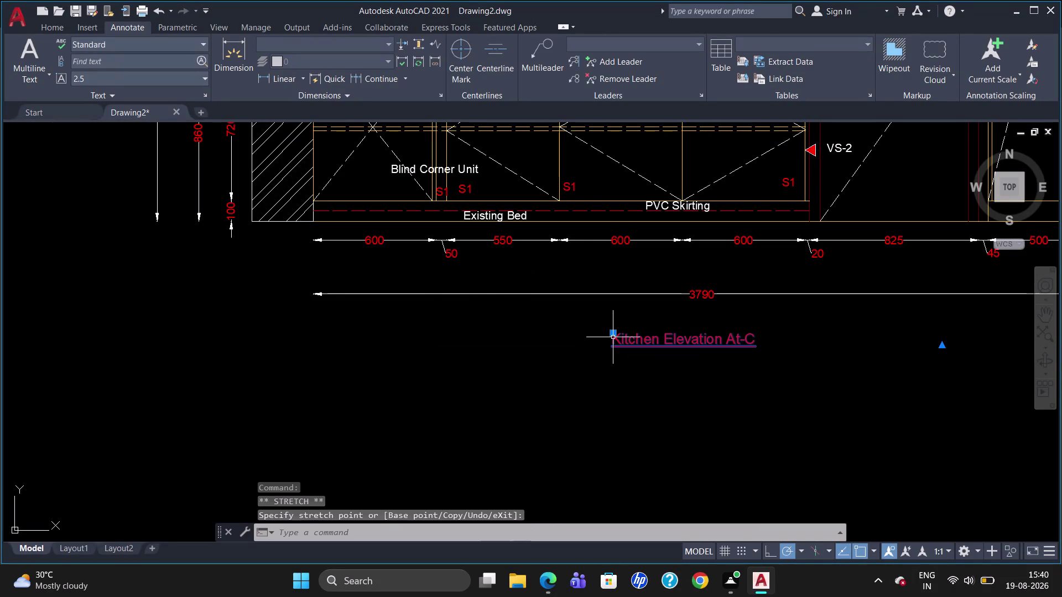
key(Escape)
scroll(down, 3)
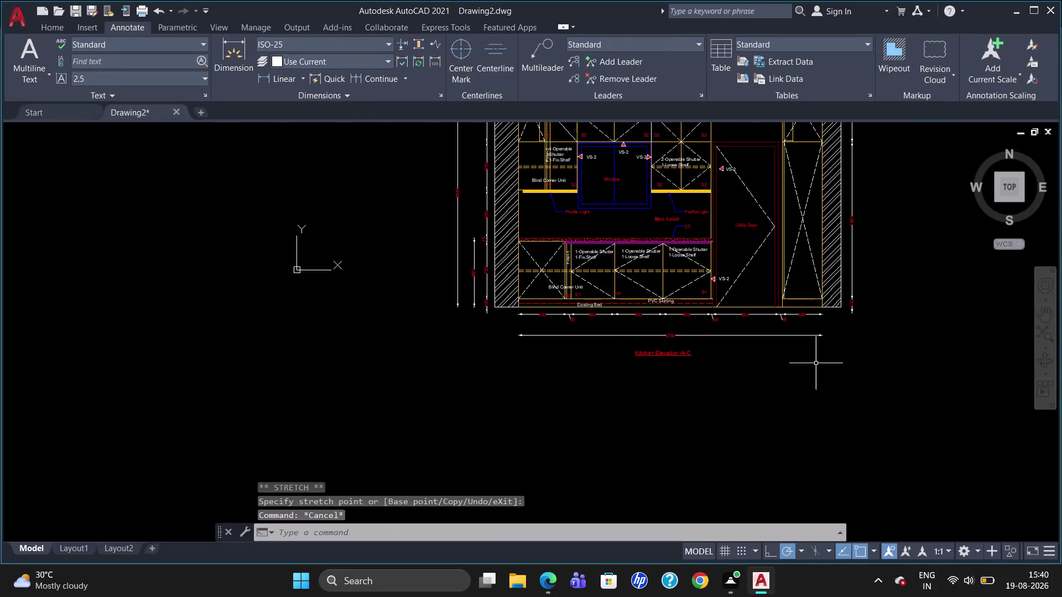
scroll(up, 3)
scroll(down, 3)
scroll(up, 3)
scroll(down, 3)
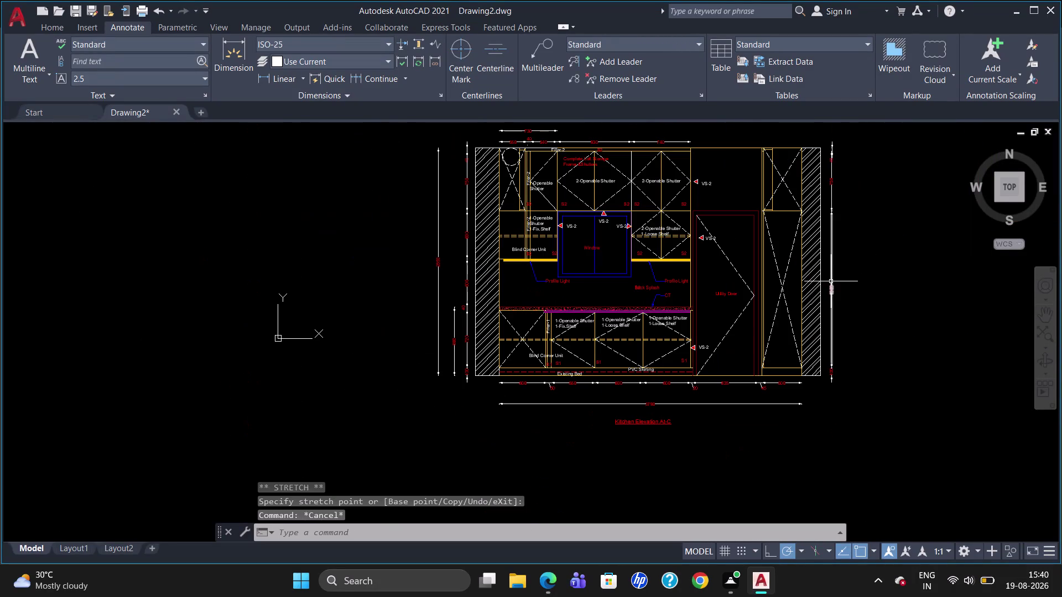
scroll(up, 3)
scroll(down, 3)
scroll(up, 3)
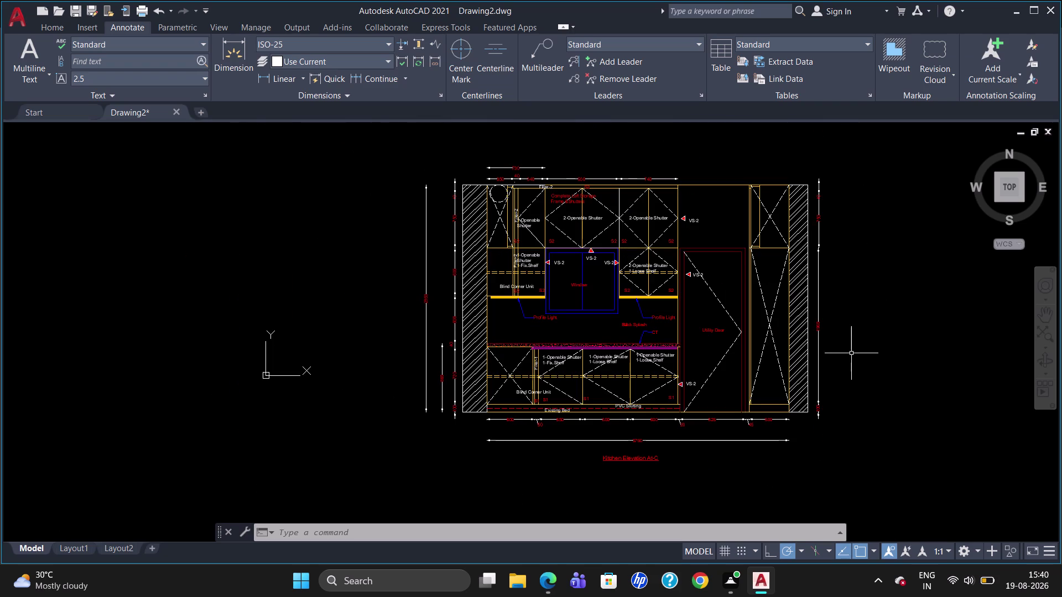
scroll(up, 3)
scroll(down, 3)
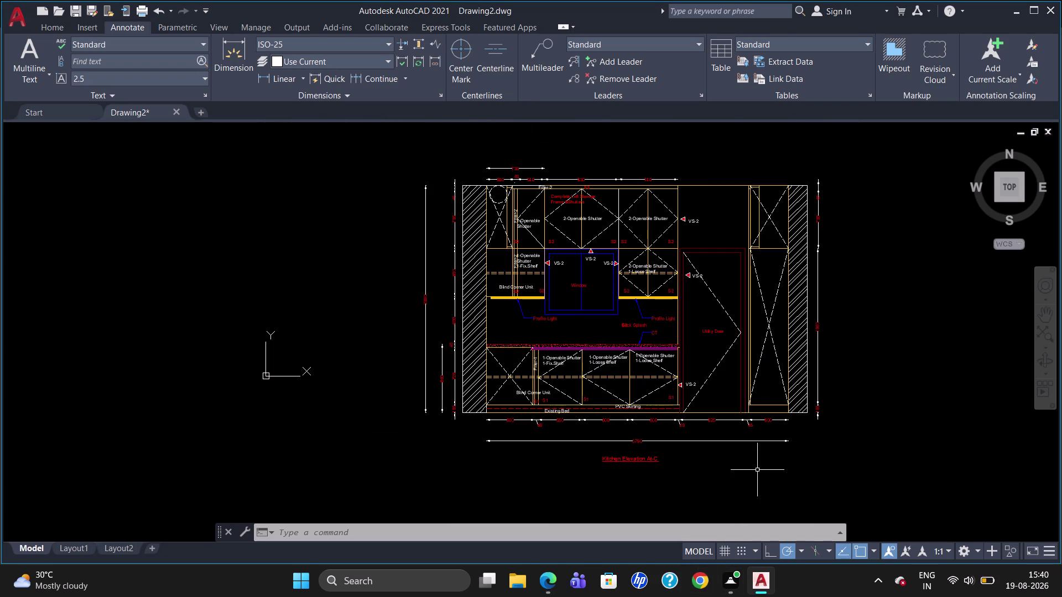
key(ctrl+s)
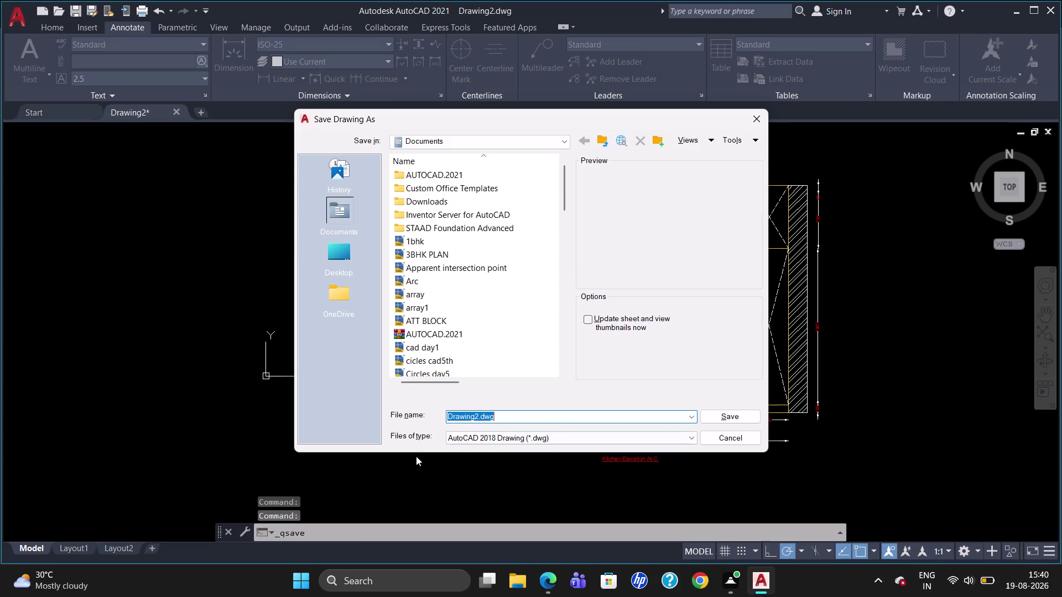
Replace the file name with 'Kitchen Elevation At-C' and save the drawing.
click(468, 415)
key(Right)
key(Right)
key(Right)
key(BackSpace)
key(BackSpace)
key(BackSpace)
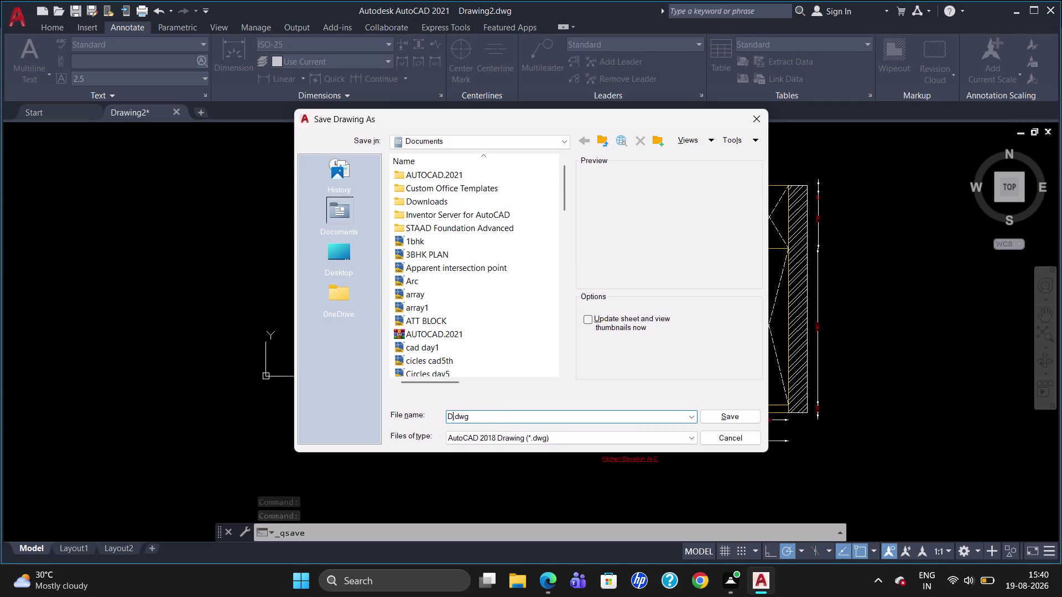
key(k)
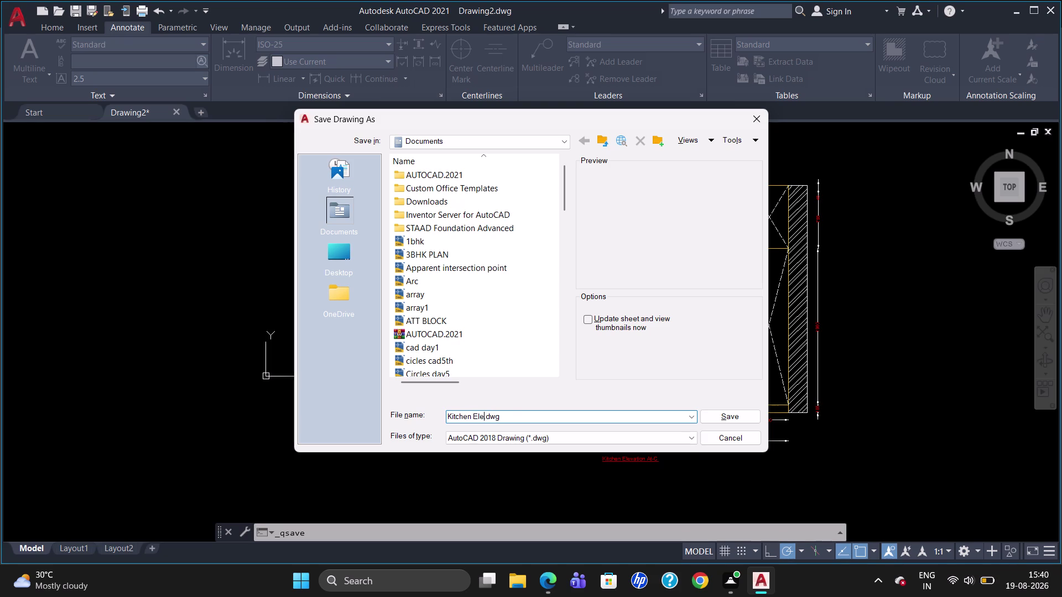
key(a)
key(minus)
key(x)
key(BackSpace)
key(c)
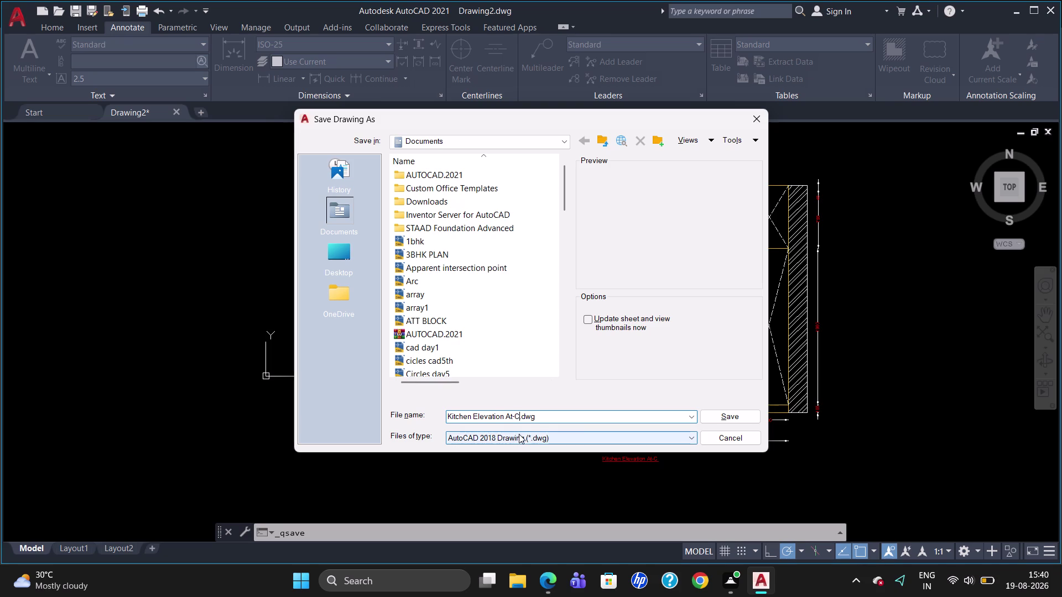
click(745, 413)
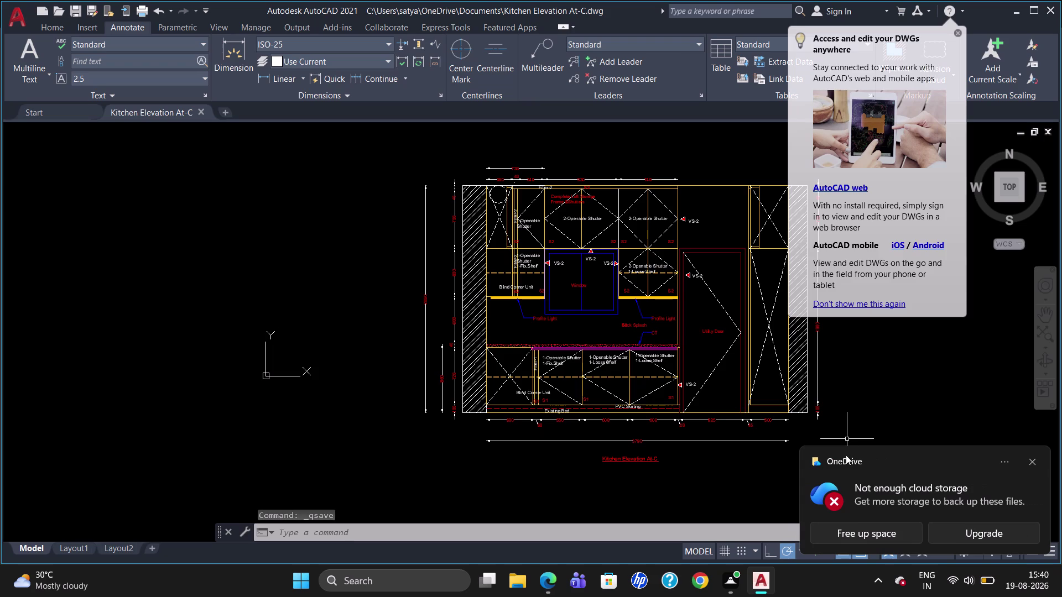
Dismiss the cloud storage and mobile app notifications.
click(1033, 465)
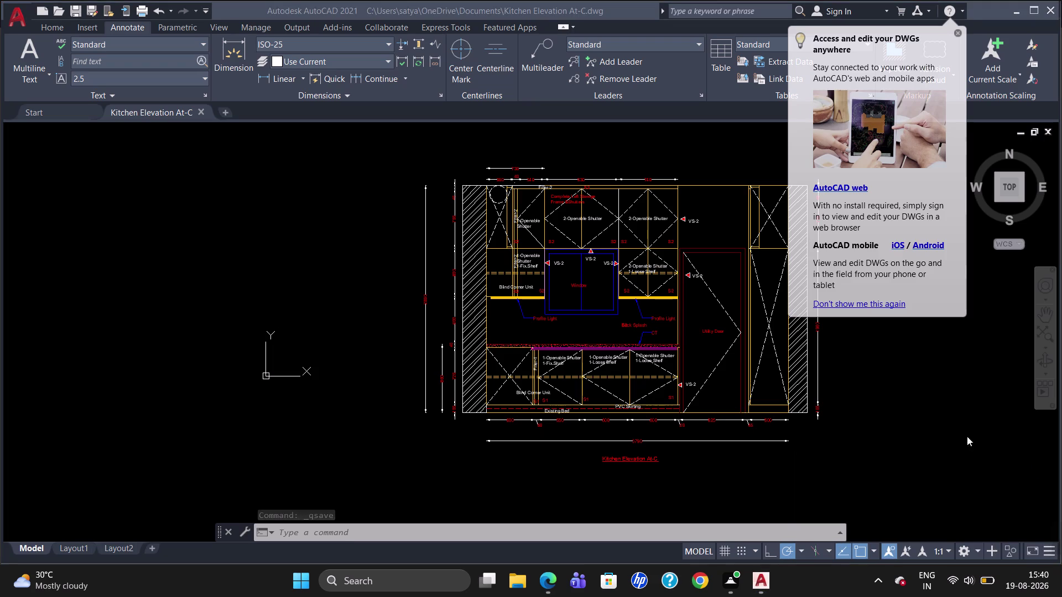
click(959, 33)
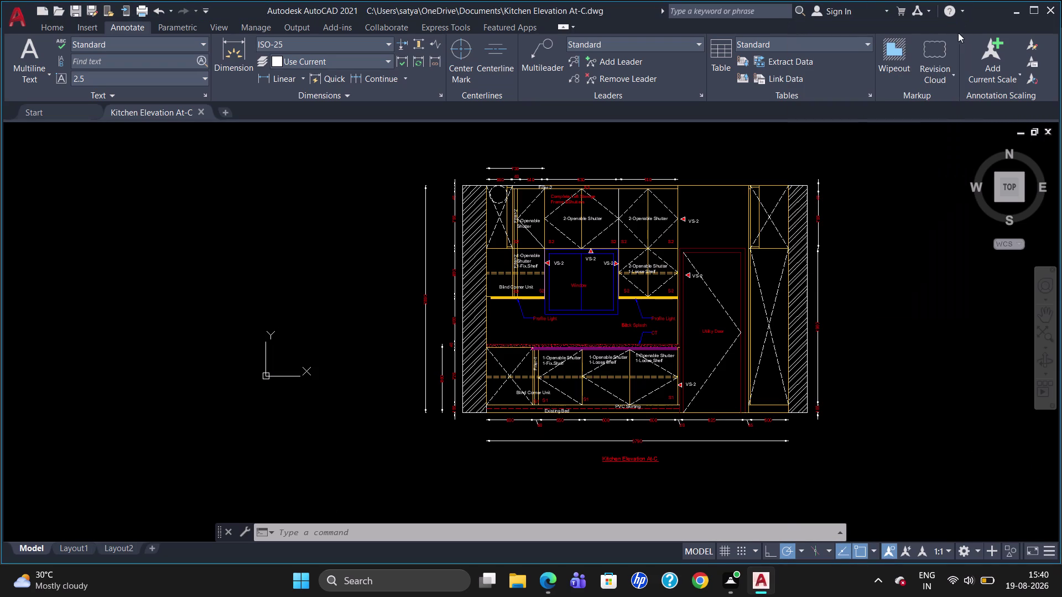
key(ctrl+p)
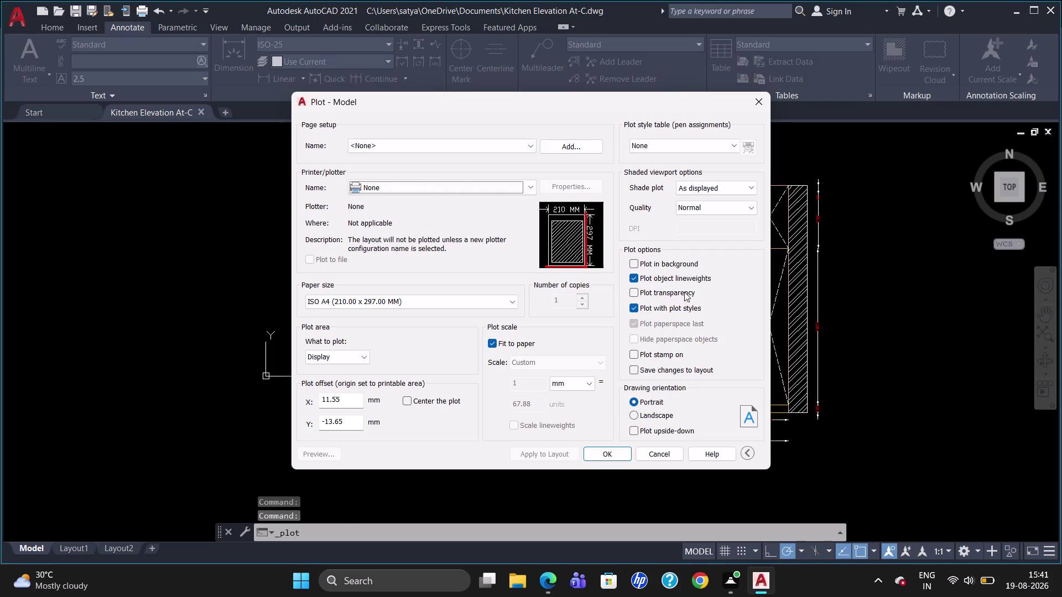
Select DWG To PDF.pc3 as the plotter.
click(530, 188)
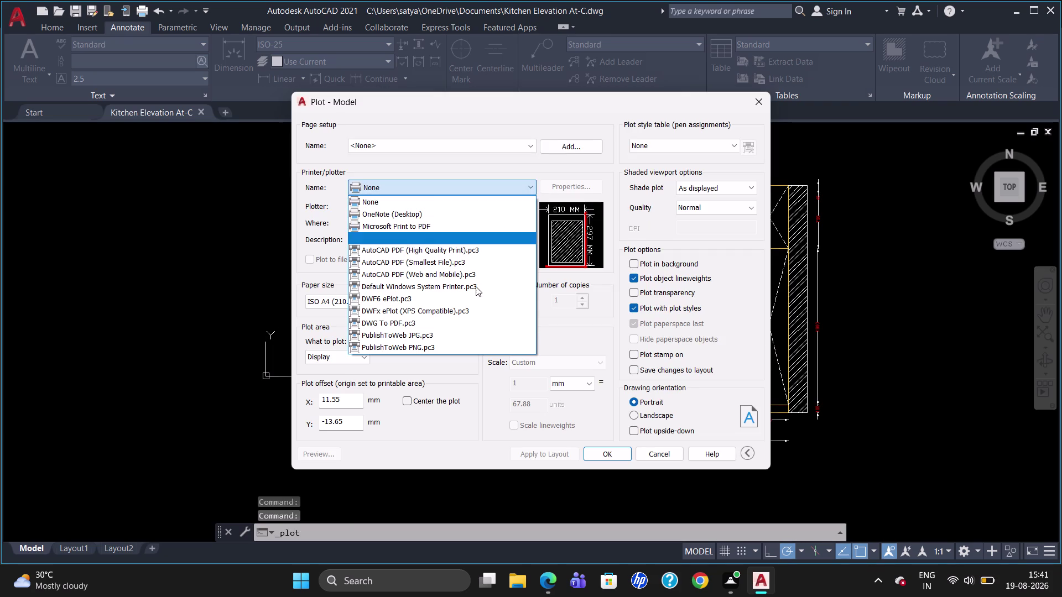
click(461, 323)
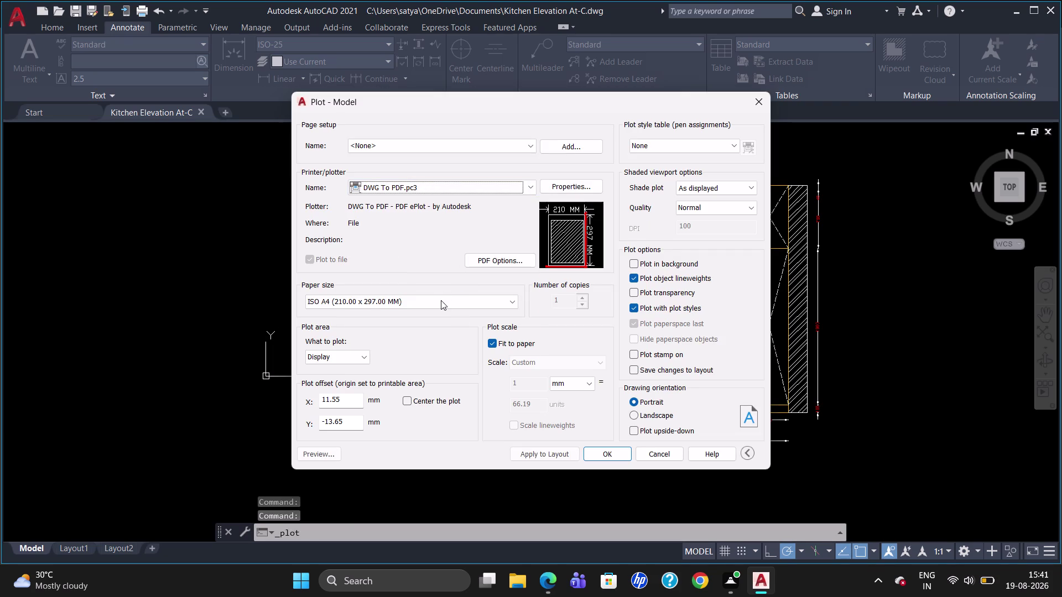
click(503, 254)
click(507, 260)
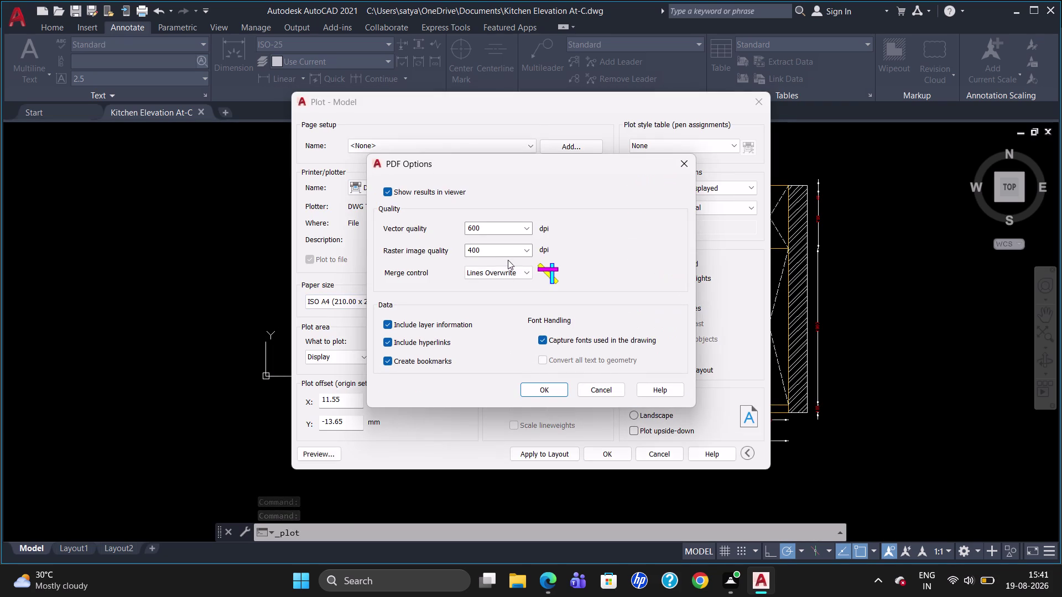
Set the PDF vector and raster quality to 4800 dpi.
click(526, 249)
click(509, 334)
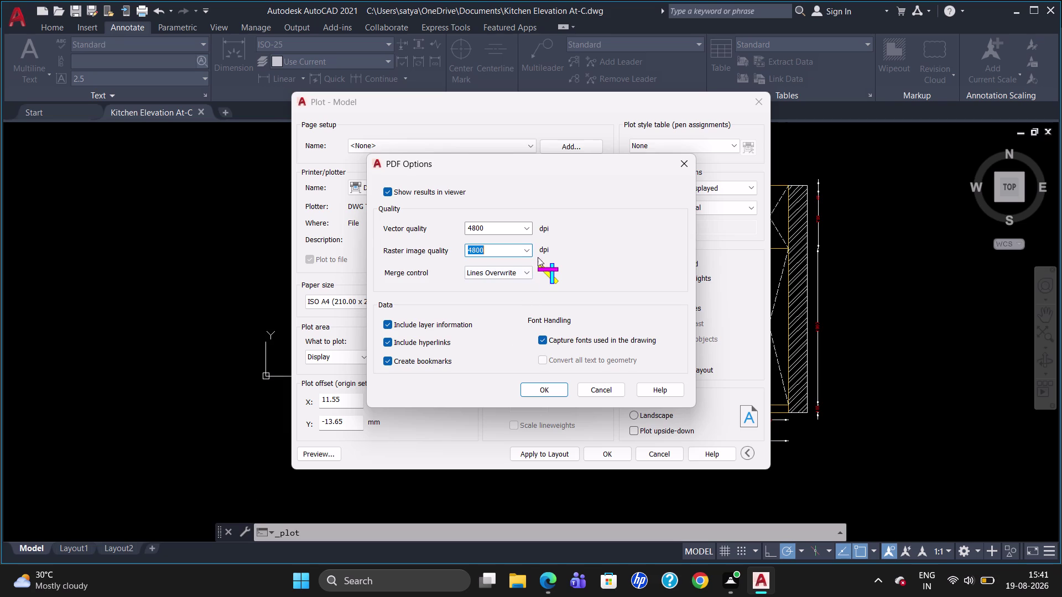
click(529, 228)
click(517, 312)
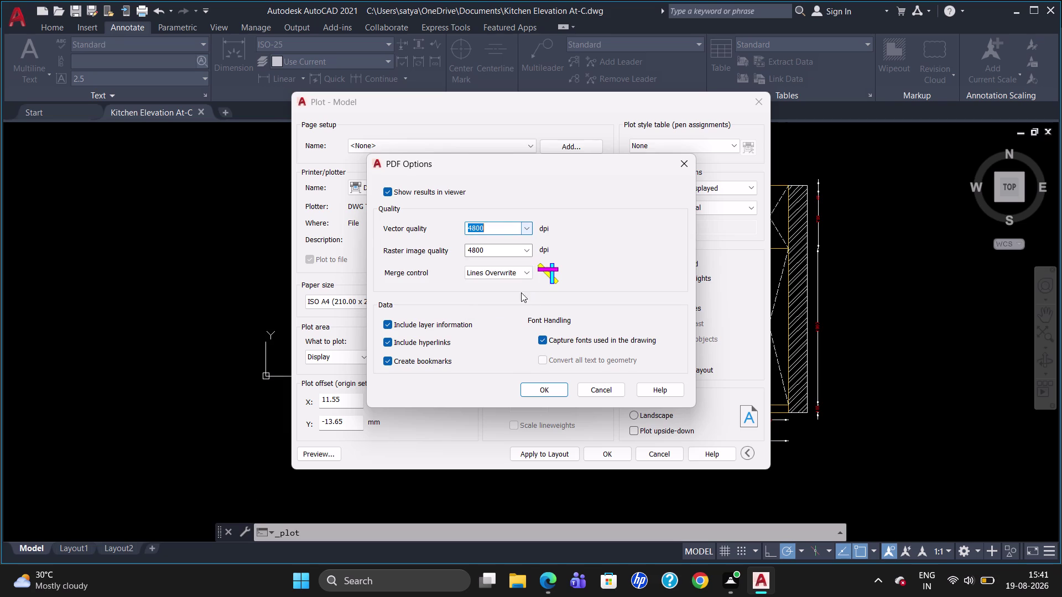
click(540, 387)
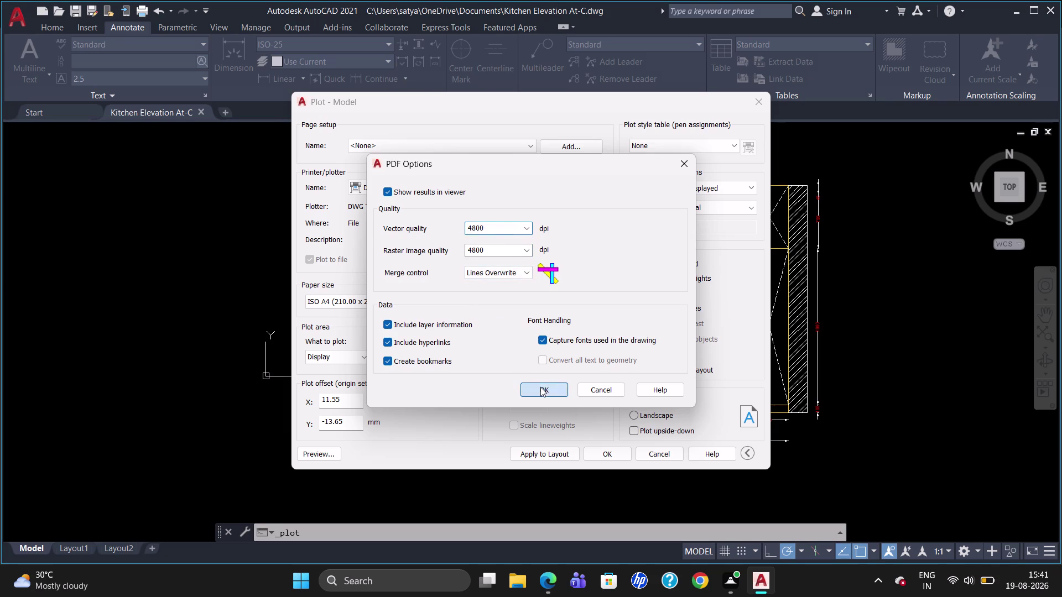
click(509, 340)
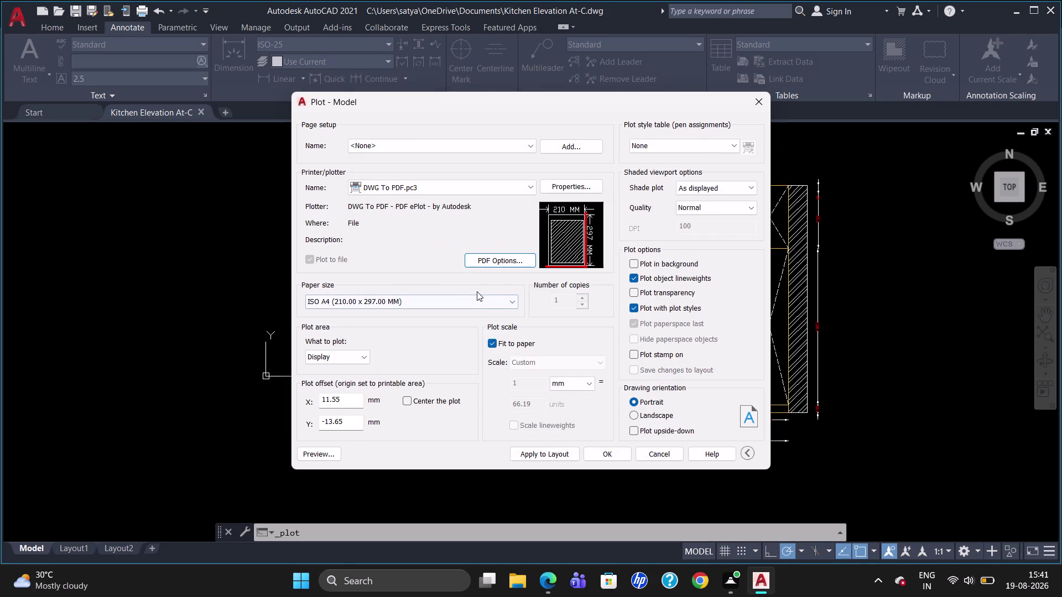
click(477, 299)
Choose ISO full bleed A3 (297x420) as the paper size.
scroll(up, 3)
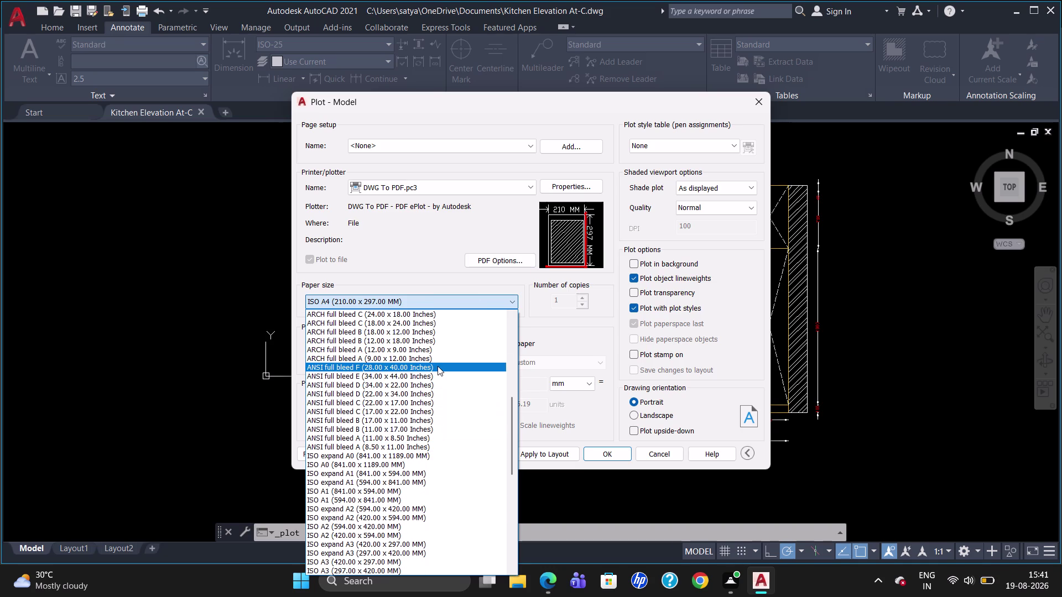
scroll(up, 3)
scroll(up, 3)
scroll(up, 3)
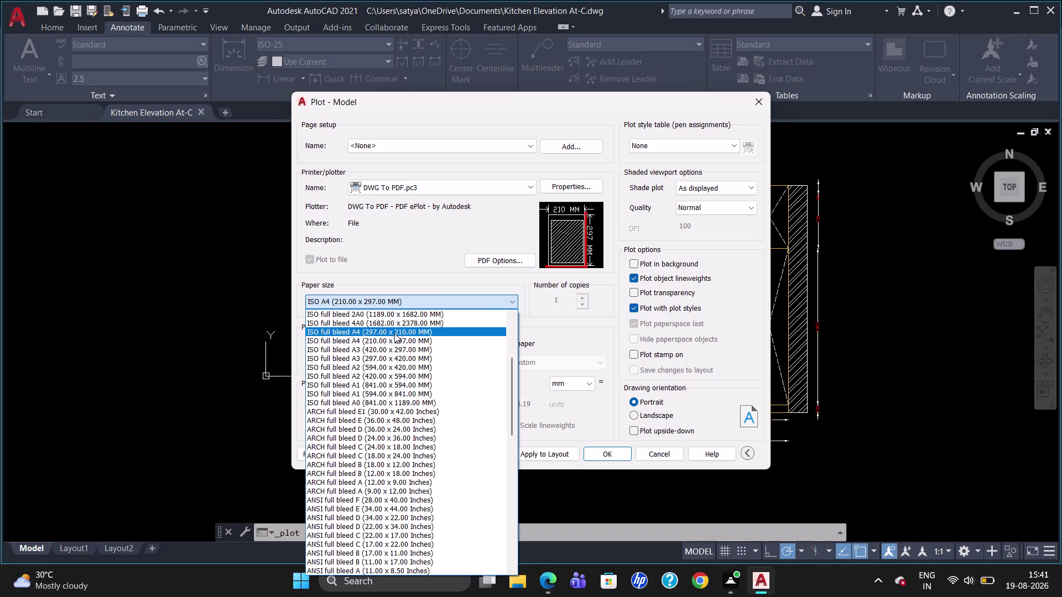
scroll(up, 3)
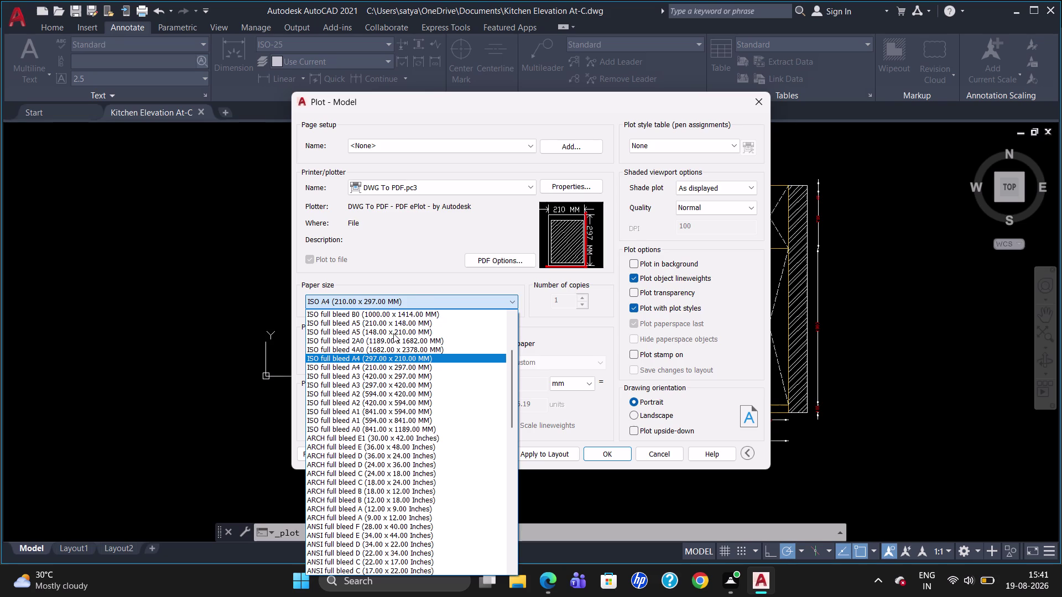
scroll(up, 3)
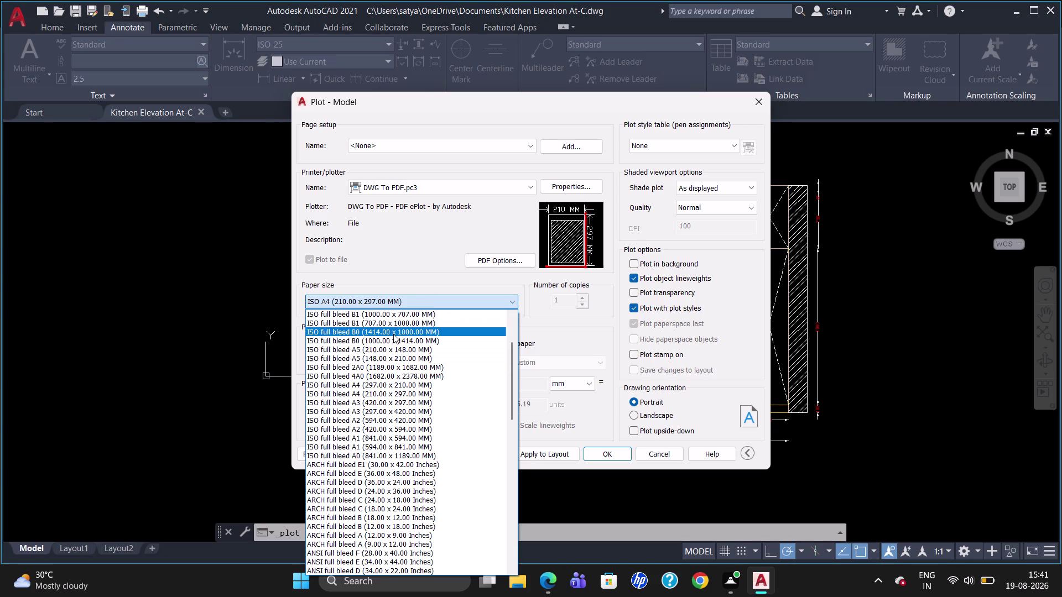
scroll(up, 3)
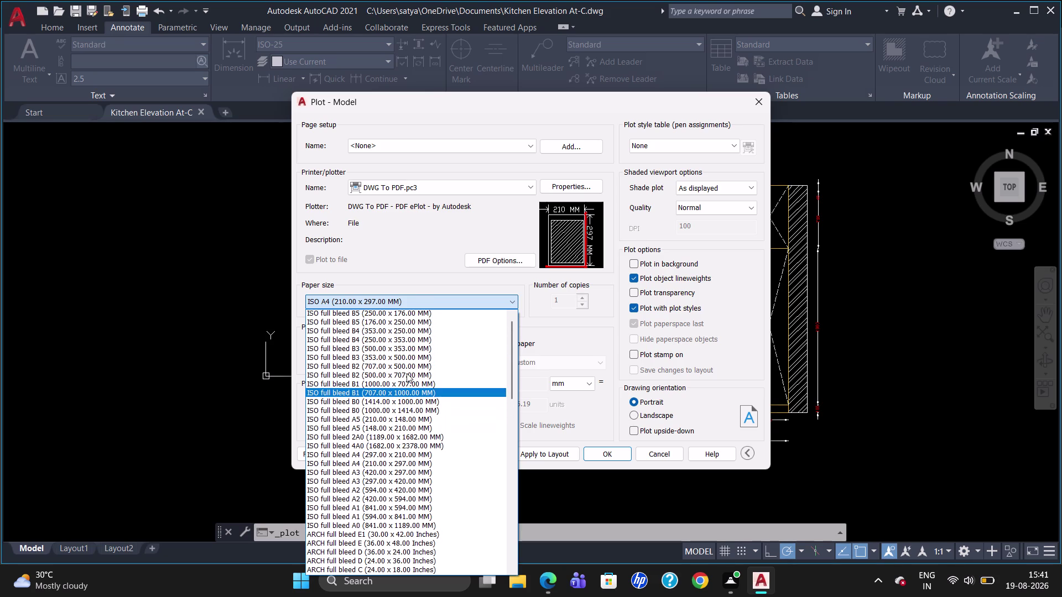
scroll(up, 3)
scroll(up, 3)
scroll(down, 3)
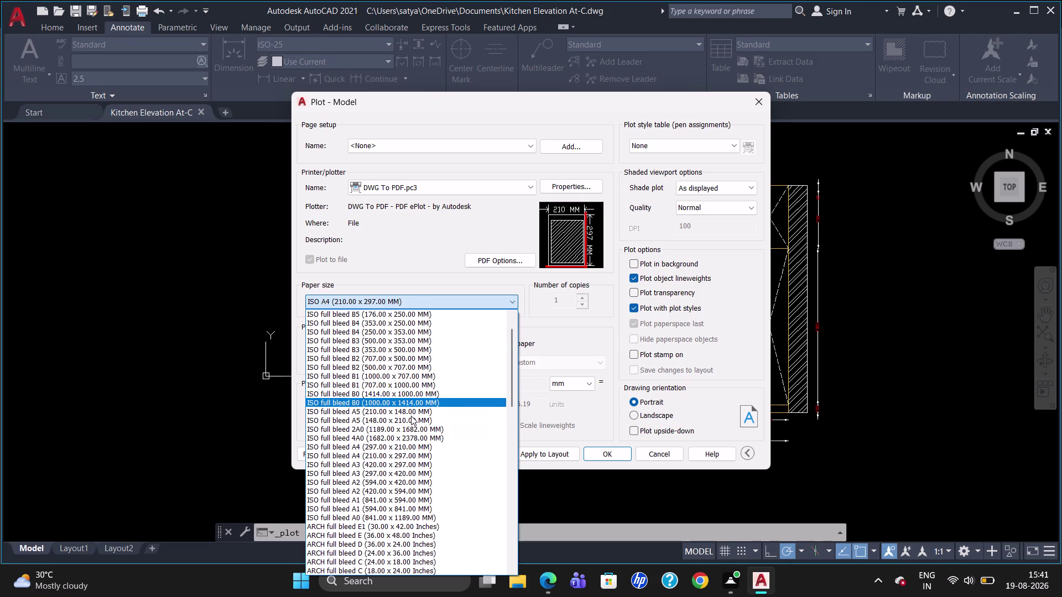
scroll(down, 3)
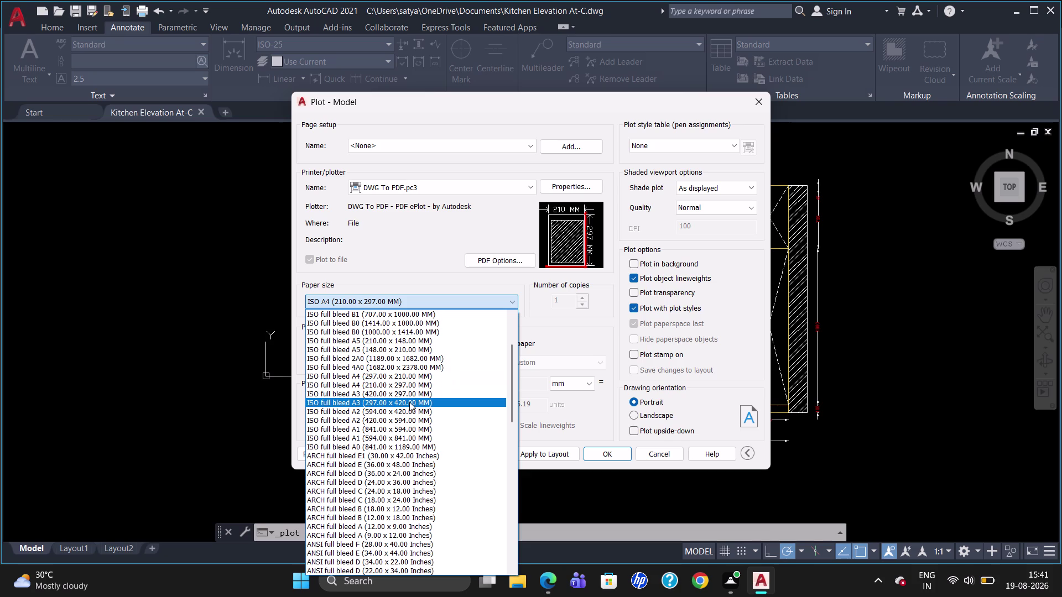
click(410, 401)
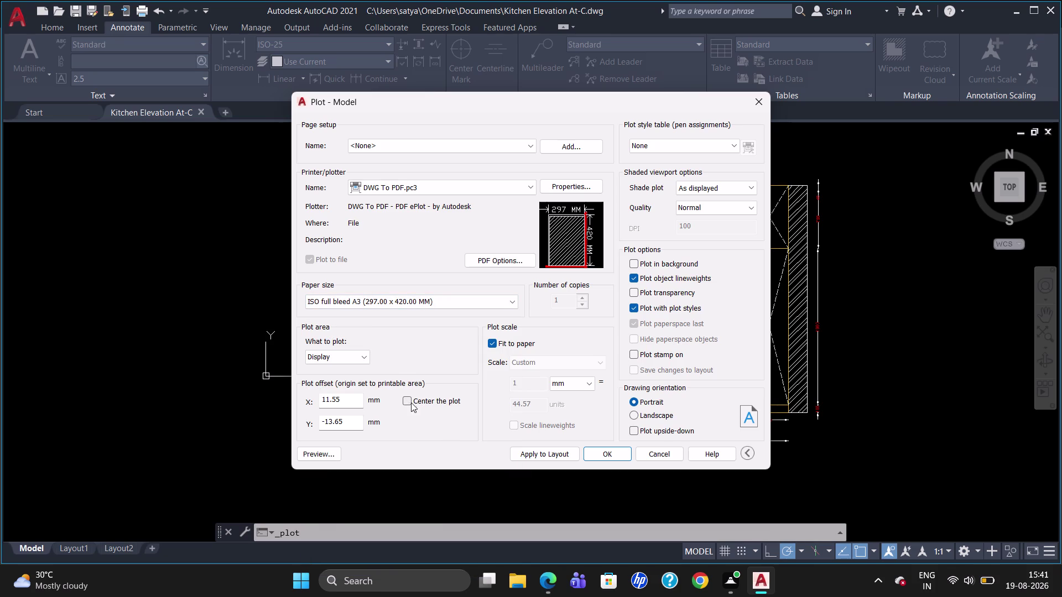
Centre the plot, apply acad.ctb to all layouts, use Maximum quality, plot a Window.
click(410, 401)
click(669, 140)
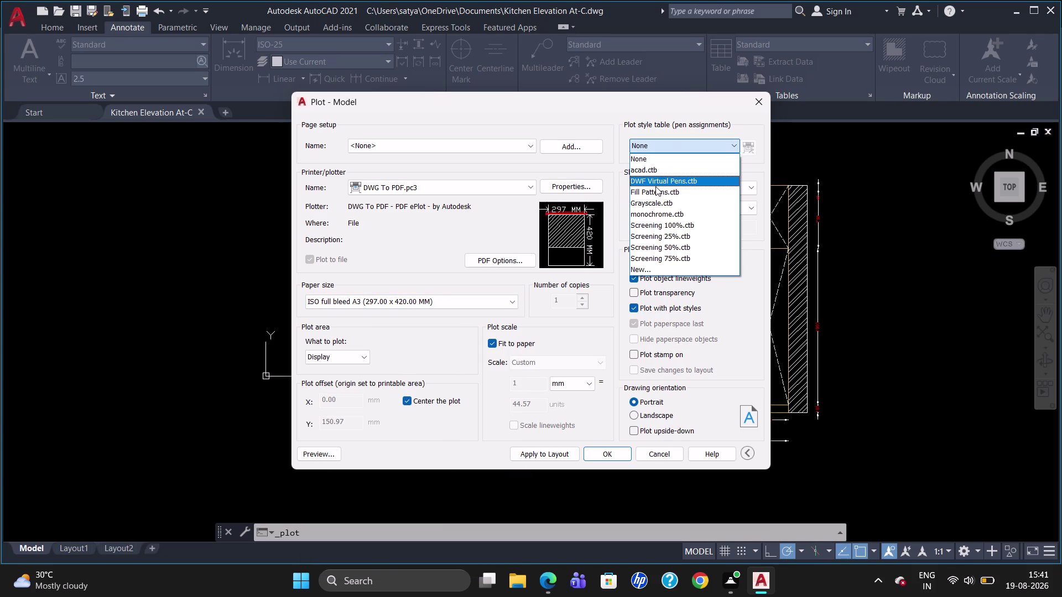
click(658, 170)
click(536, 320)
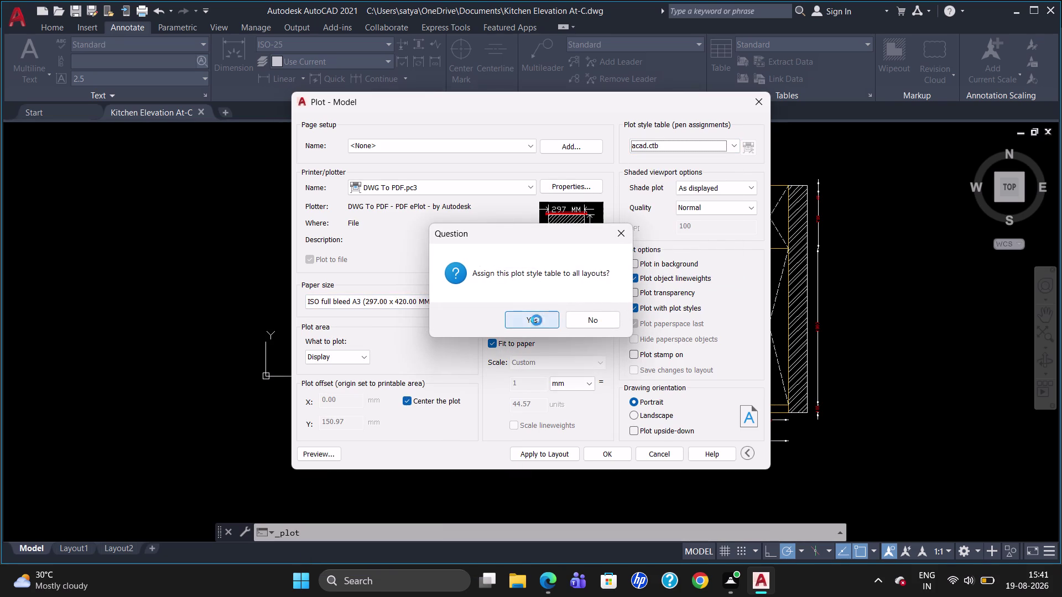
click(690, 209)
click(687, 253)
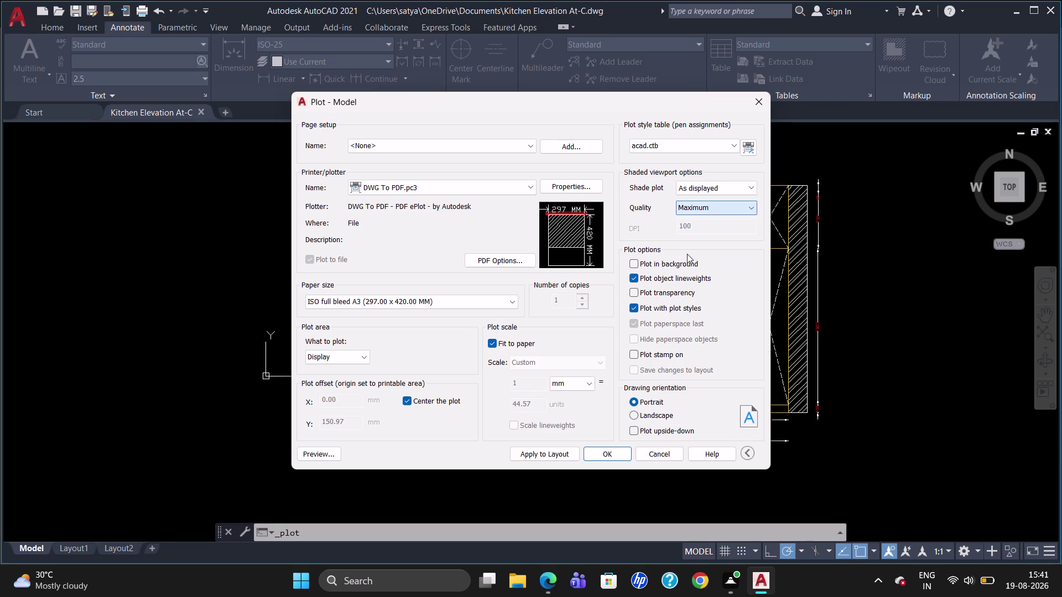
click(366, 356)
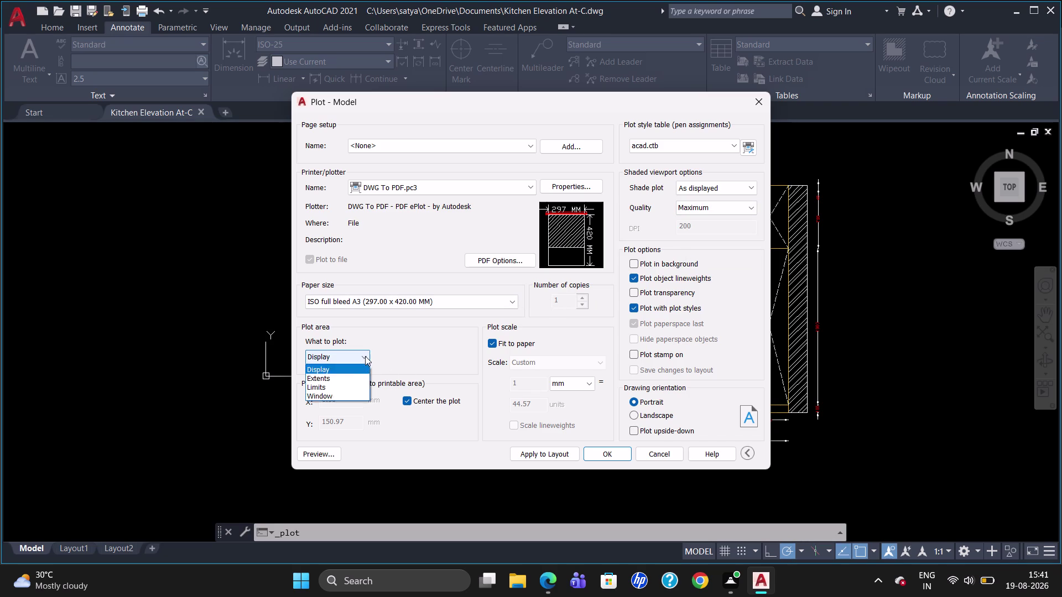
click(359, 394)
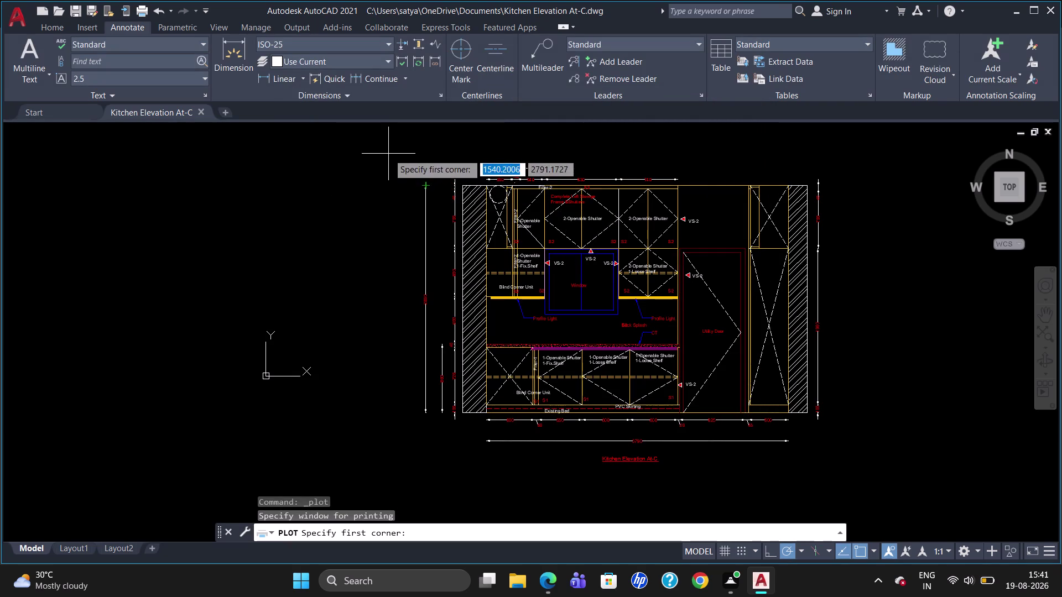
Window the kitchen elevation and save the PDF under the suggested name.
drag(389, 152, 933, 543)
drag(935, 526, 934, 515)
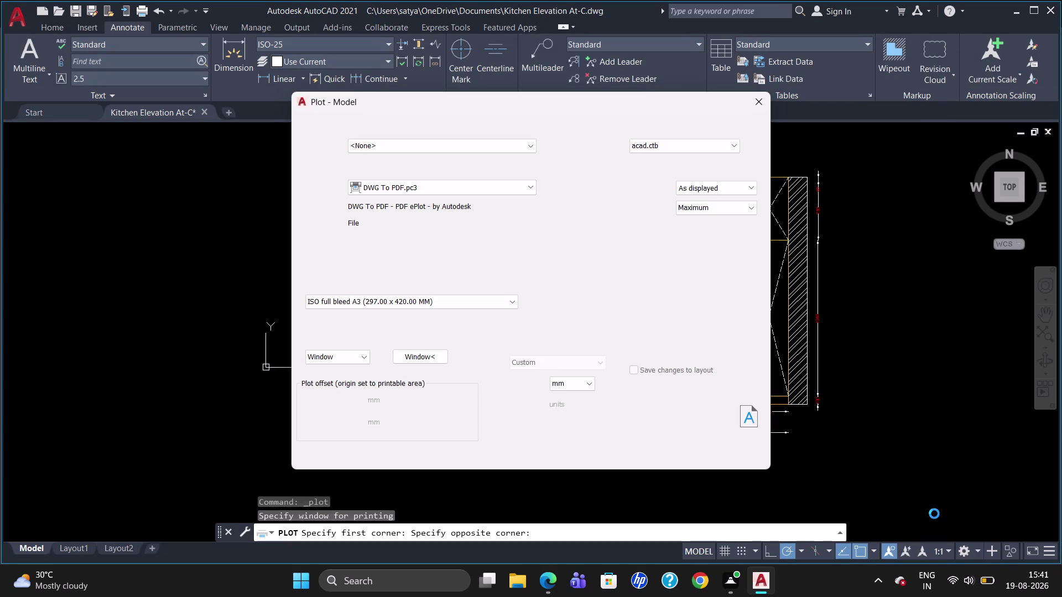
drag(934, 515, 934, 513)
click(611, 449)
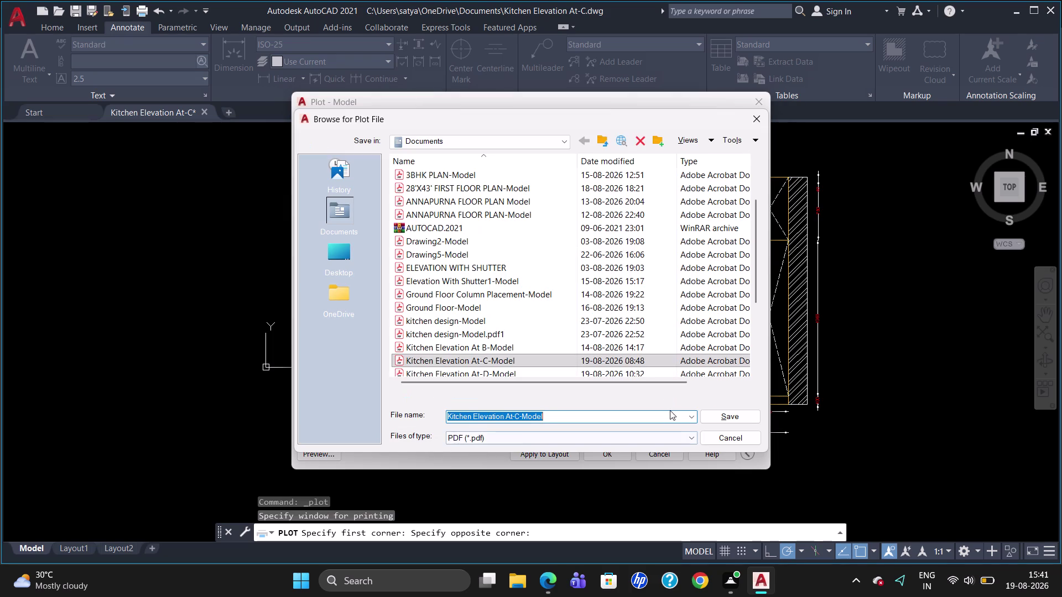
click(718, 413)
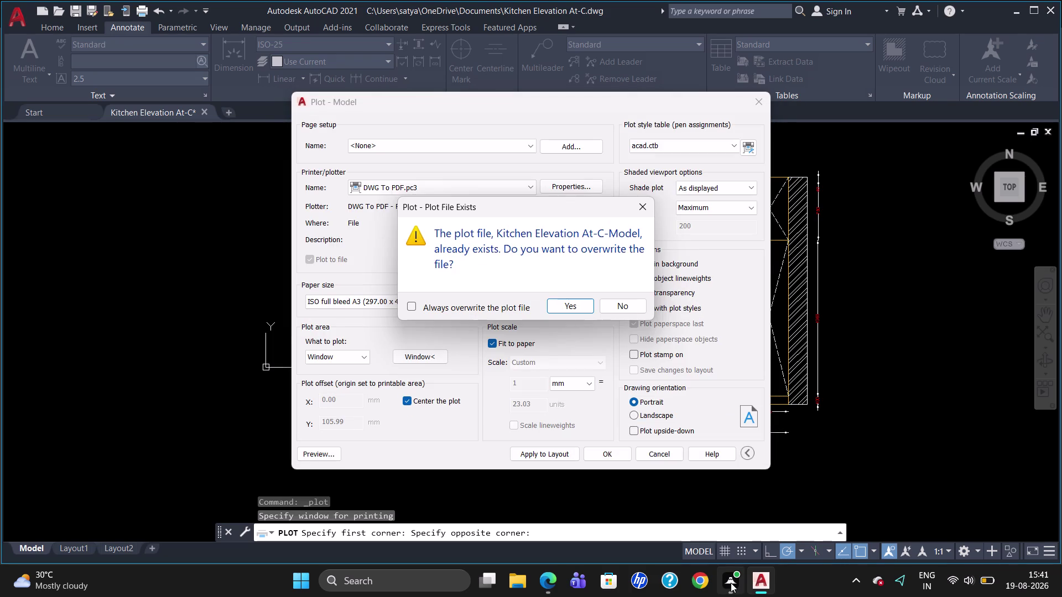